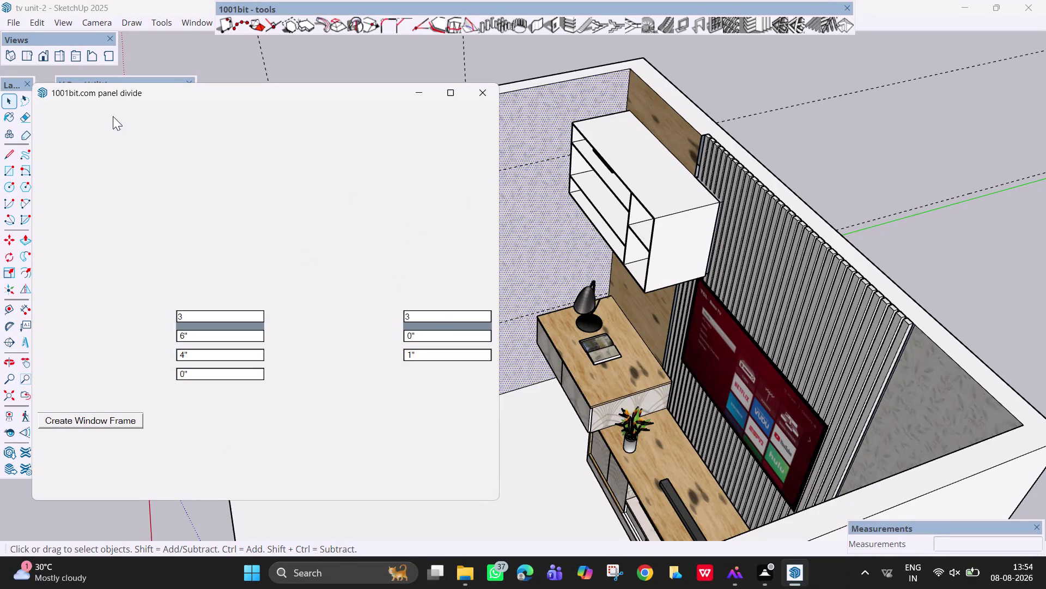
Reopen the 1001bit Panel Divider settings and set the row count to 3.
click(469, 88)
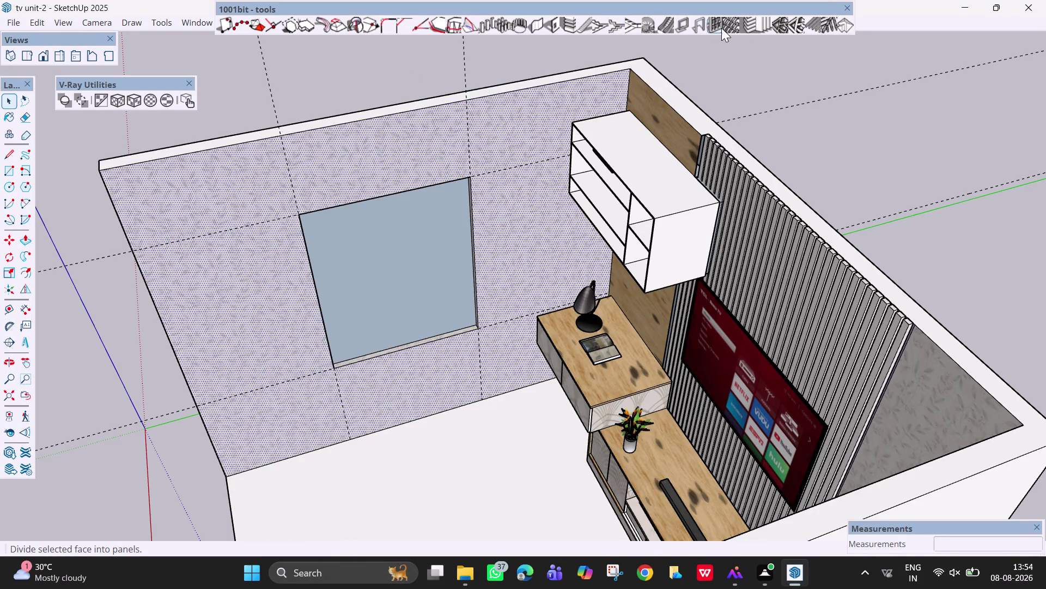
click(715, 26)
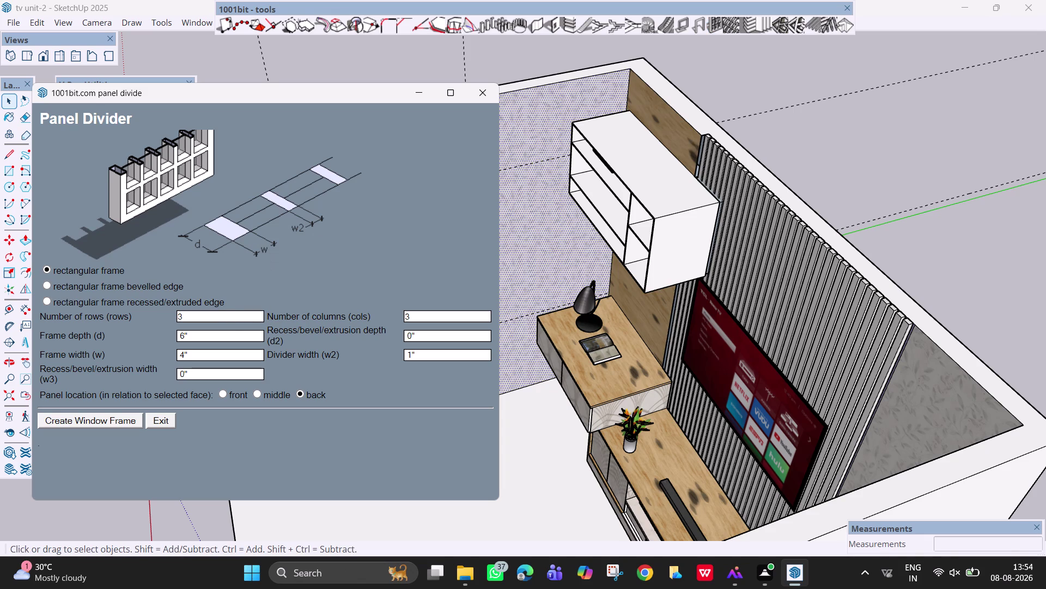
click(231, 311)
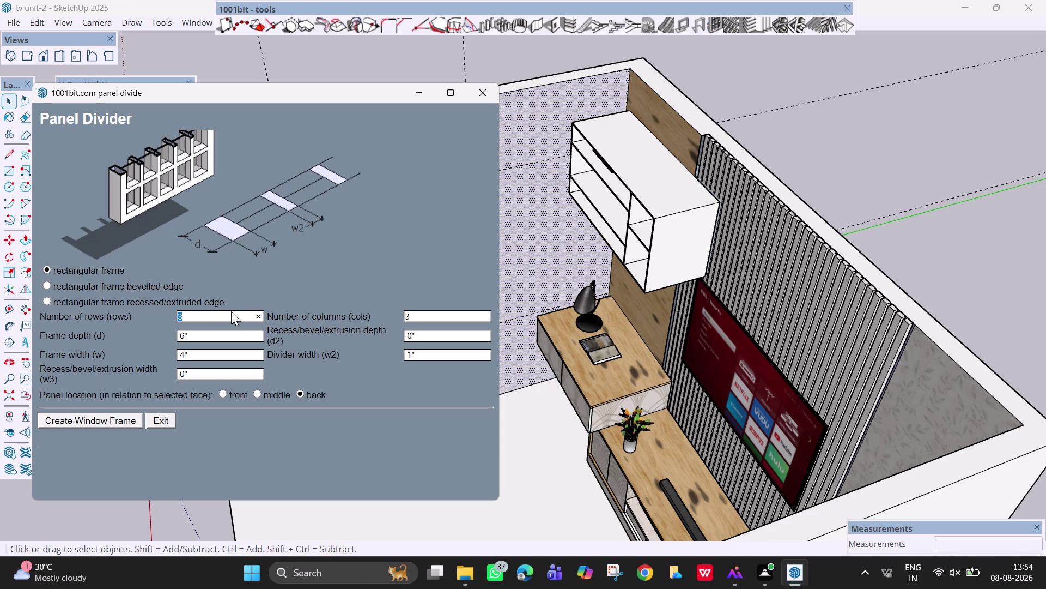
key(BackSpace)
key(3)
key(BackSpace)
key(2)
key(BackSpace)
key(3)
Set the window frame depth and frame width to 2 inches.
click(218, 336)
key(BackSpace)
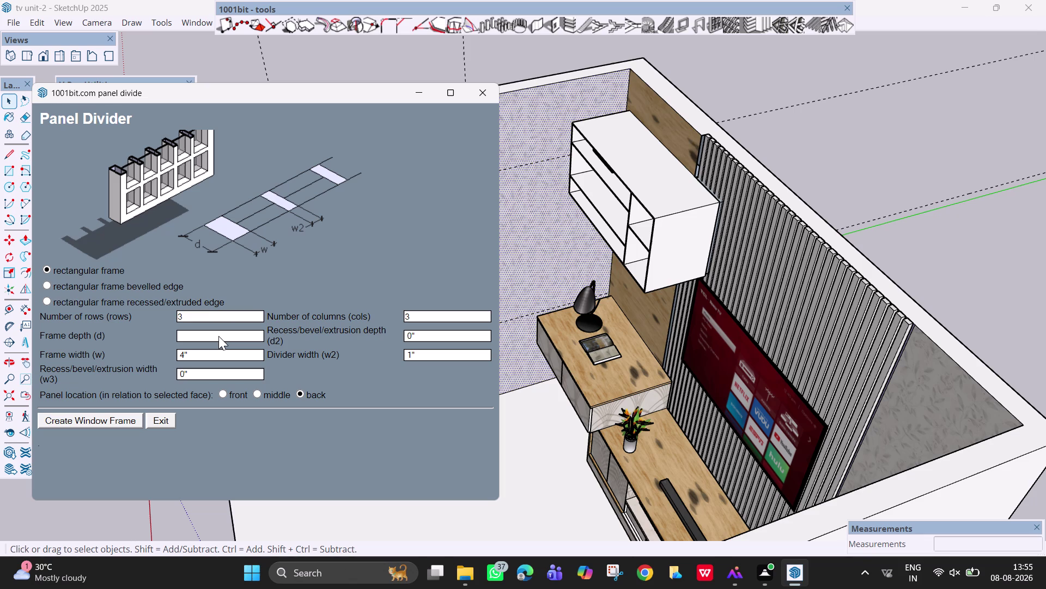
key(2)
click(212, 357)
key(BackSpace)
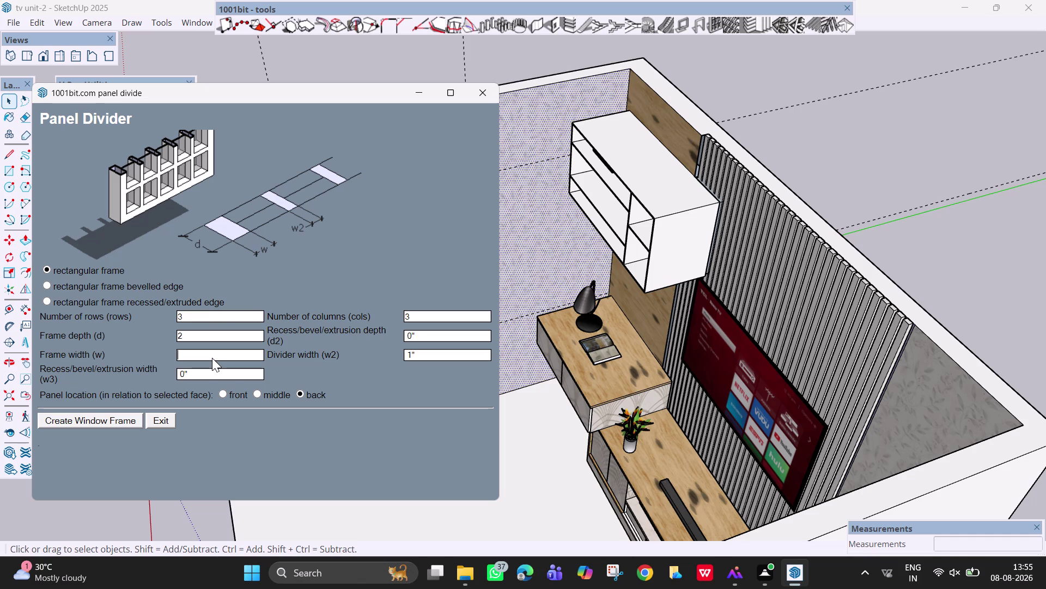
text(20)
key(BackSpace)
click(427, 317)
key(BackSpace)
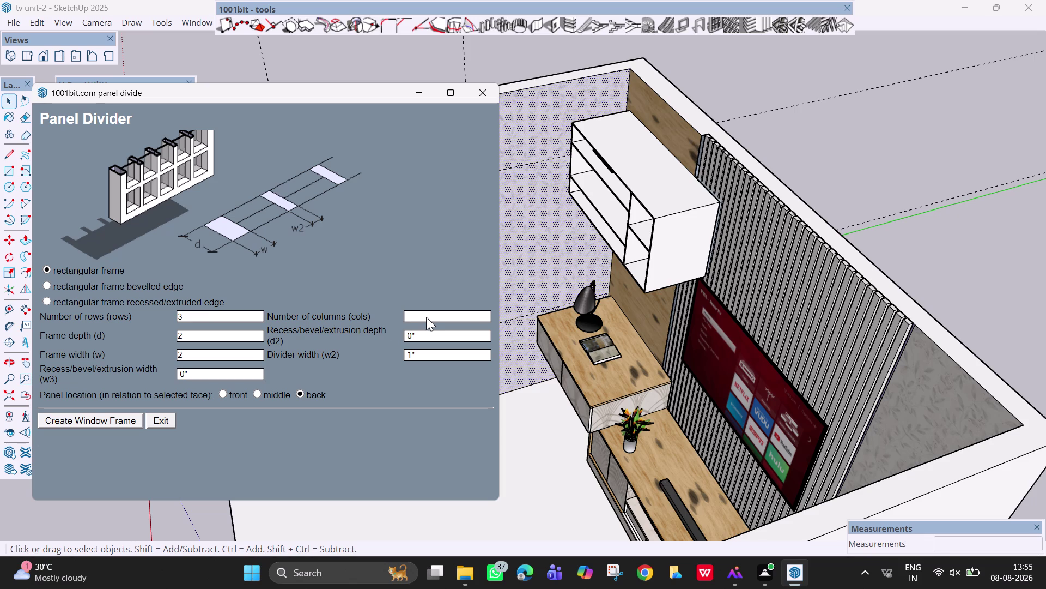
key(1)
Set 1 column and 2-inch recess depth, then create the window frame on the glass.
click(424, 337)
key(BackSpace)
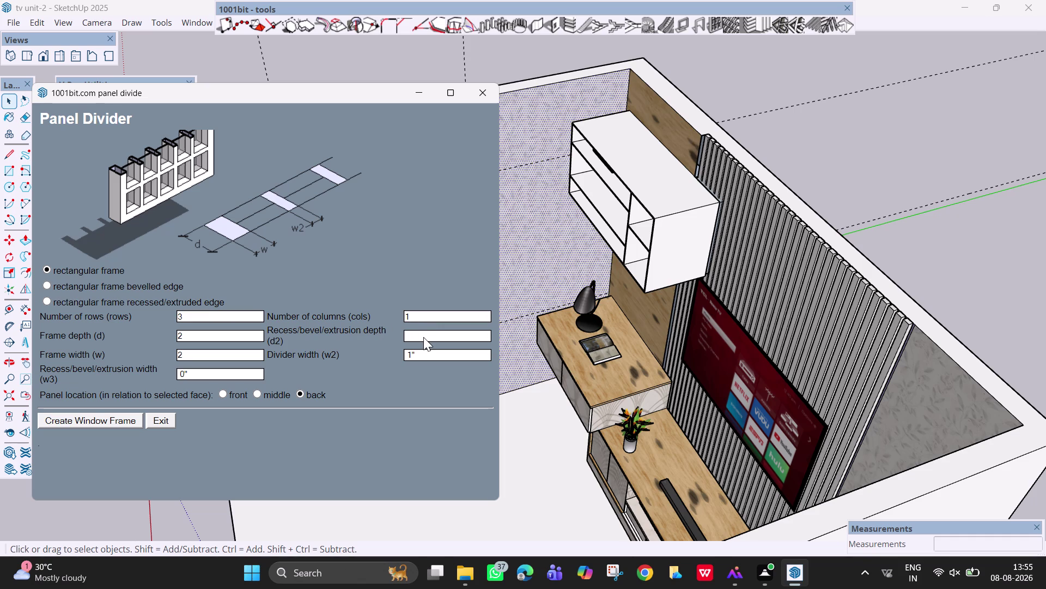
key(2)
key(shift+quotedbl)
click(255, 393)
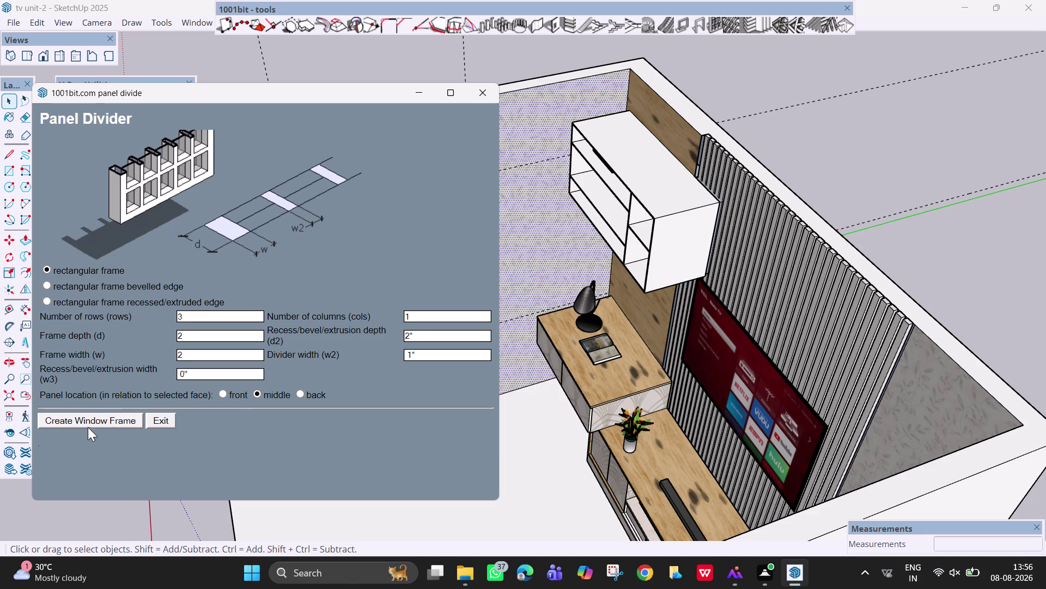
click(85, 416)
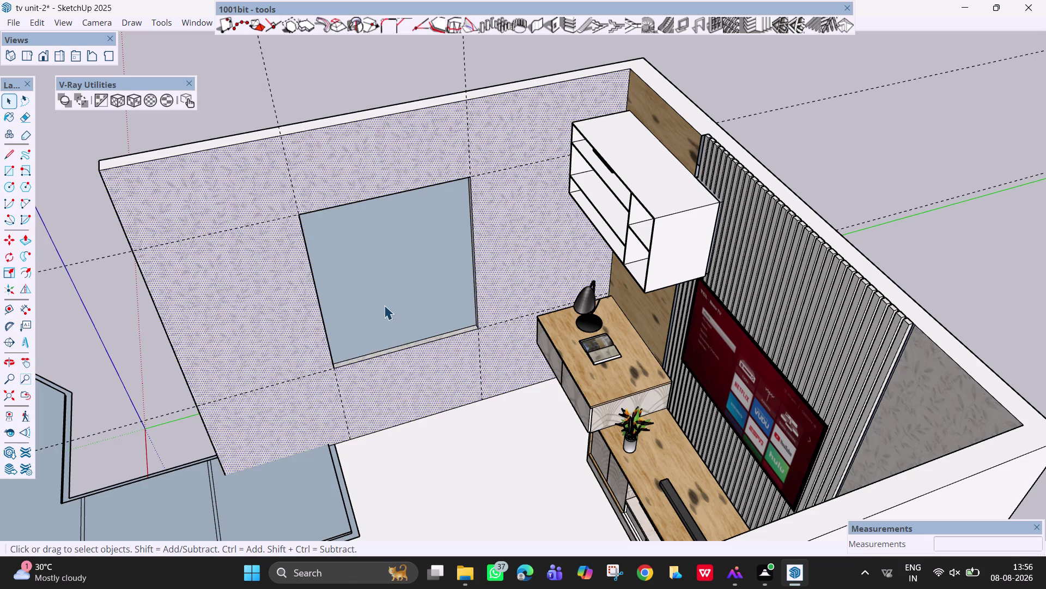
Zoom out, undo the misplaced window frame, and reopen the Panel Divider settings.
scroll(down, 3)
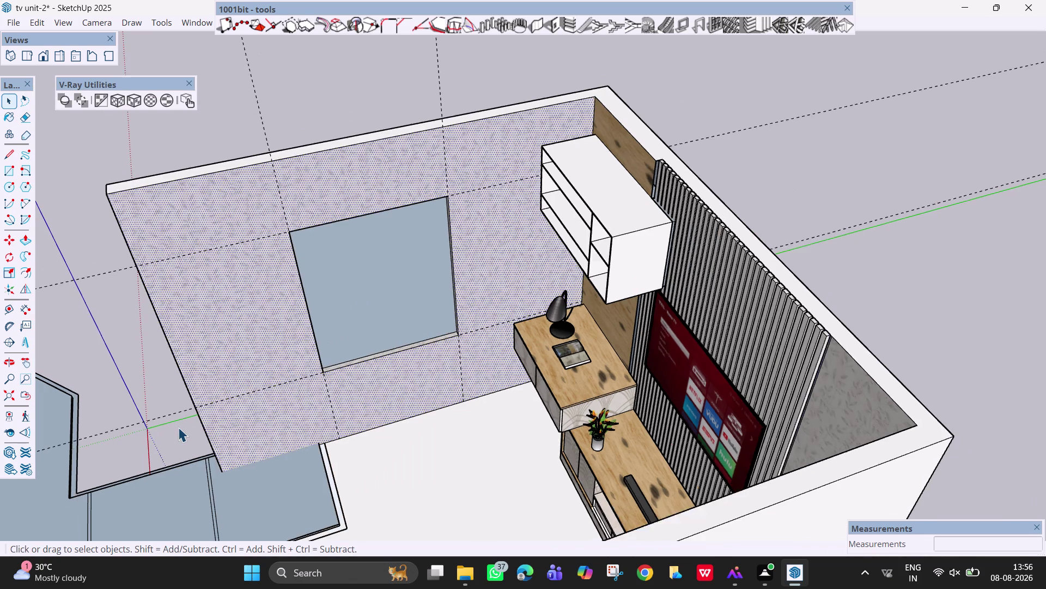
scroll(down, 3)
scroll(down, 3)
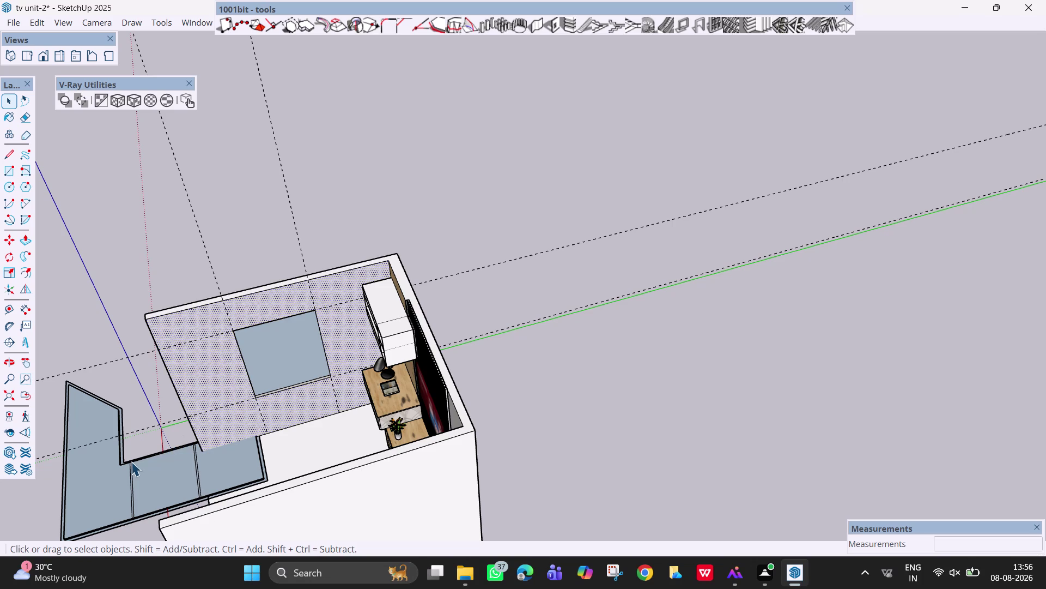
key(ctrl+z)
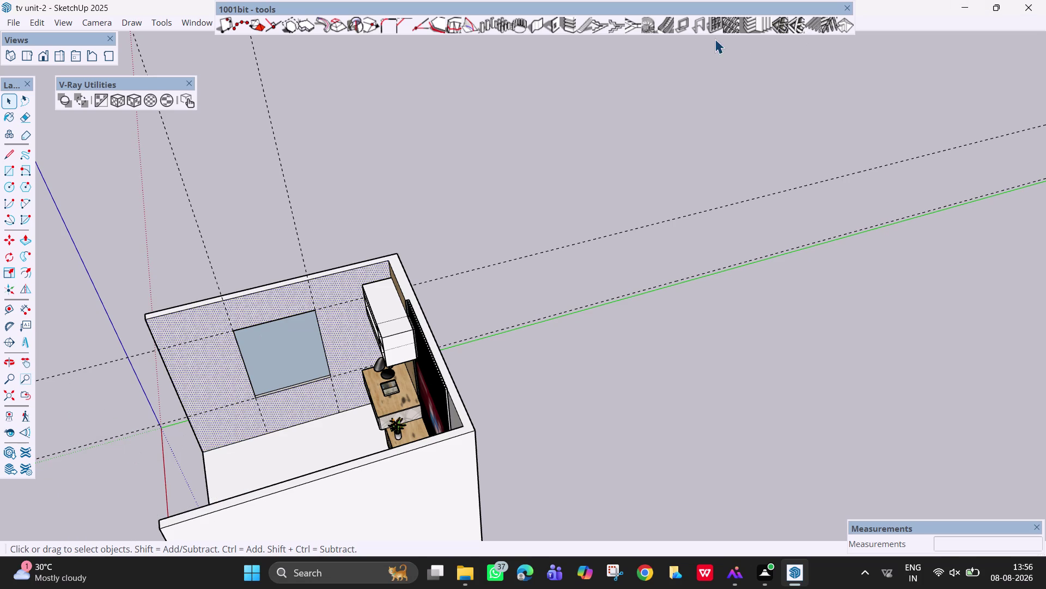
click(716, 26)
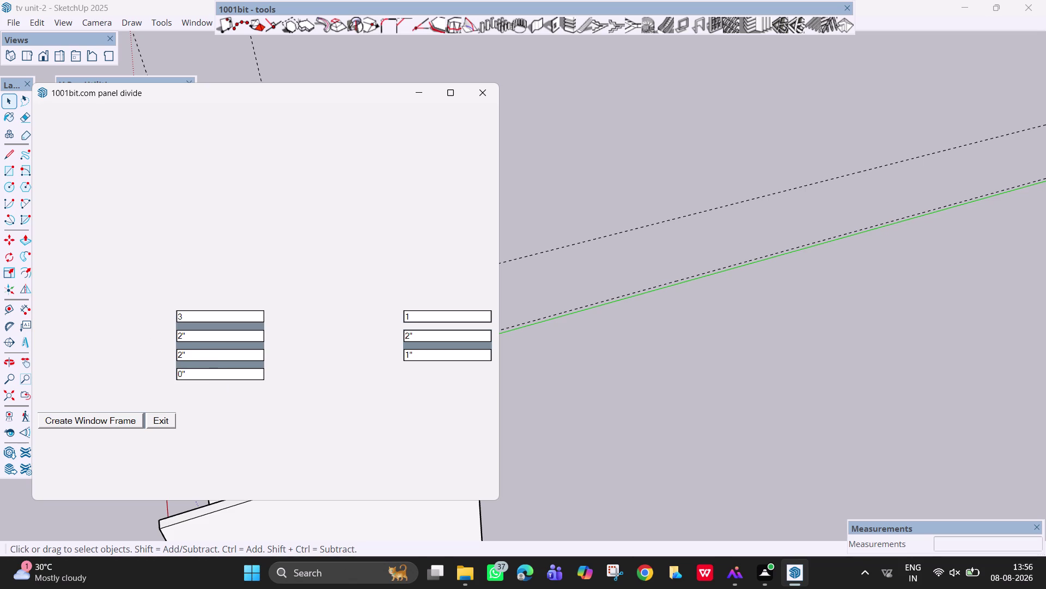
click(189, 353)
click(428, 356)
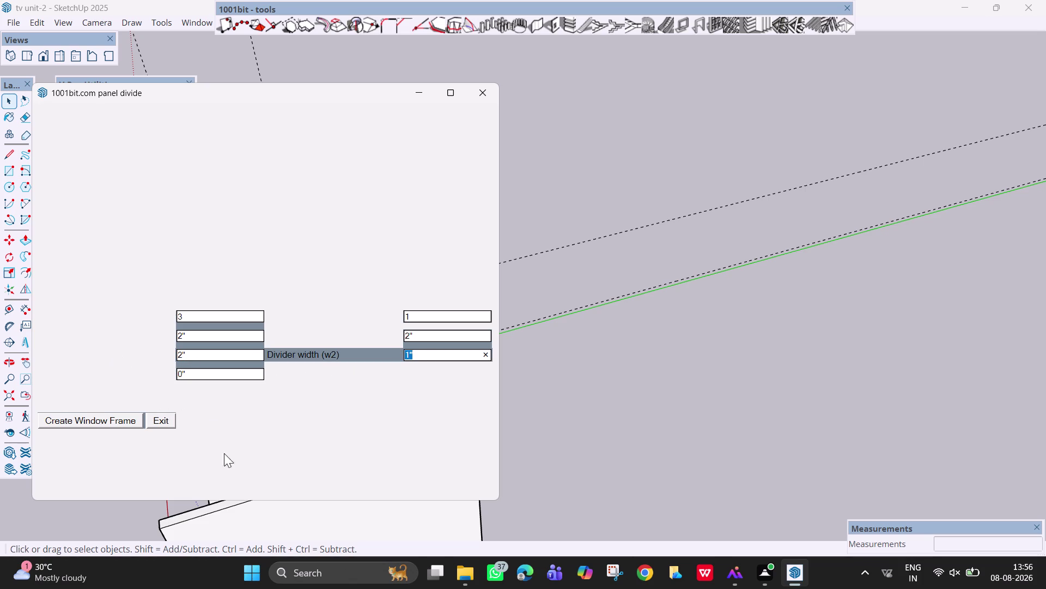
click(473, 92)
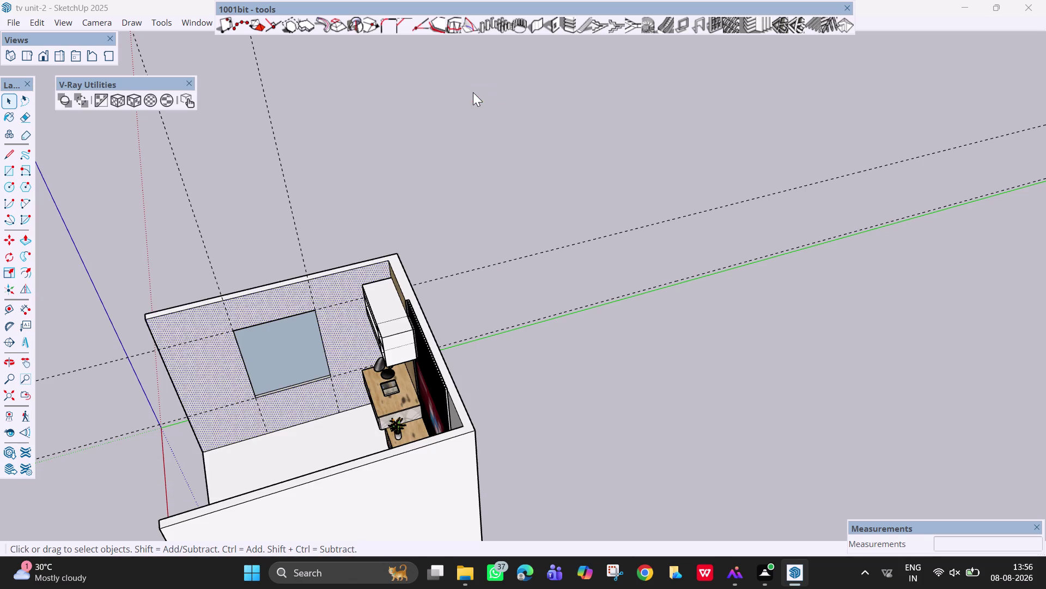
click(715, 25)
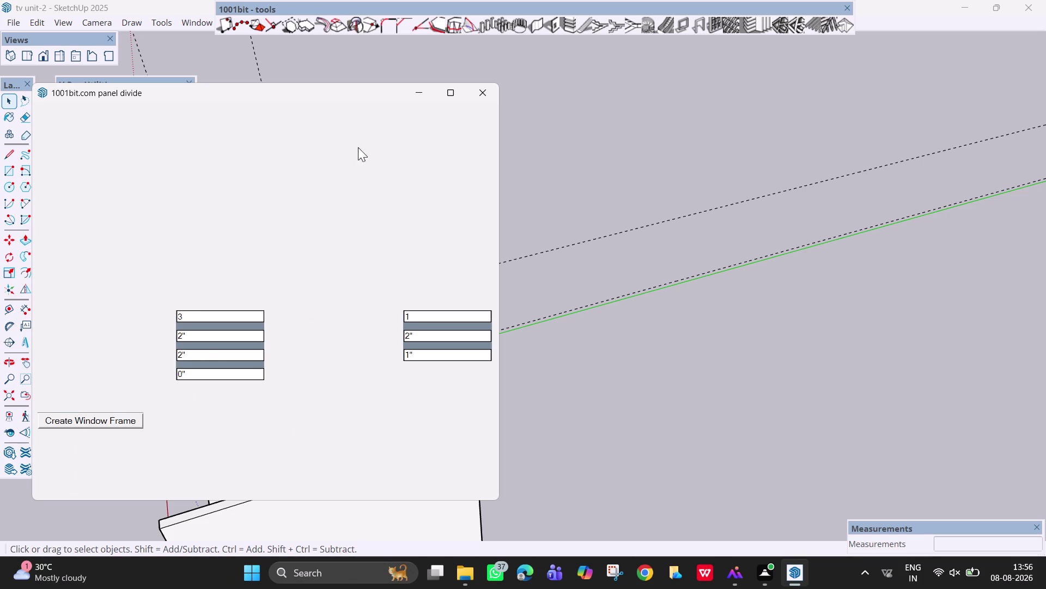
click(483, 95)
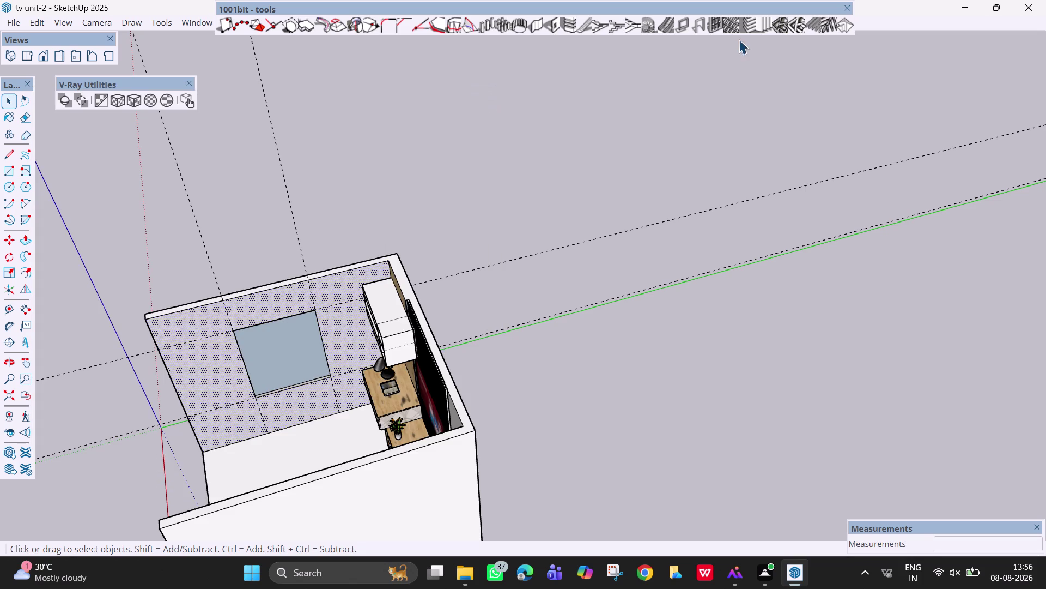
click(711, 23)
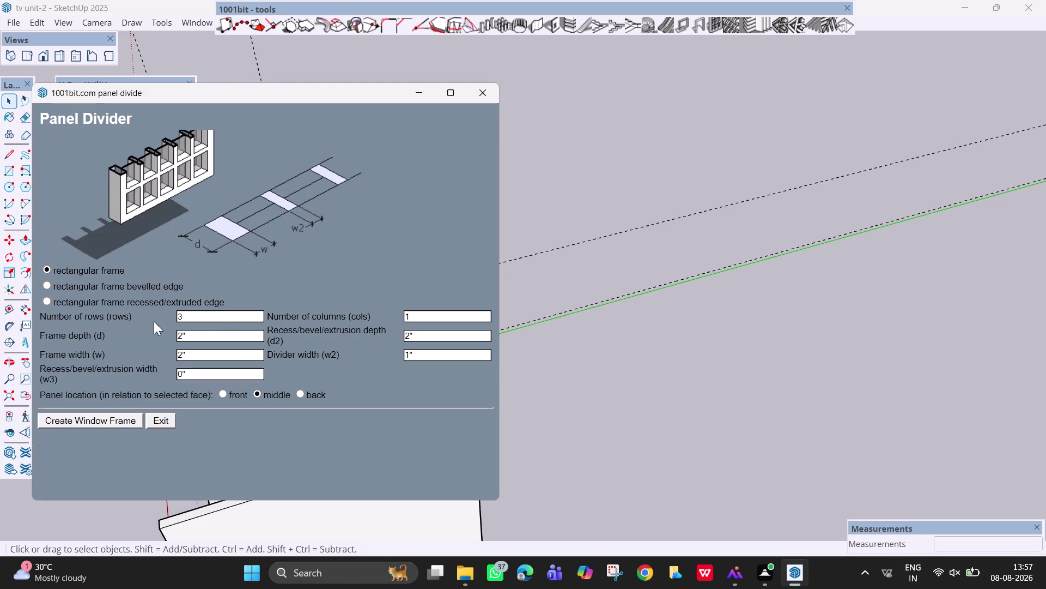
Create a trial frame with 2 rows and 0 divider width, then undo it.
click(199, 316)
key(2)
click(426, 350)
key(BackSpace)
key(0)
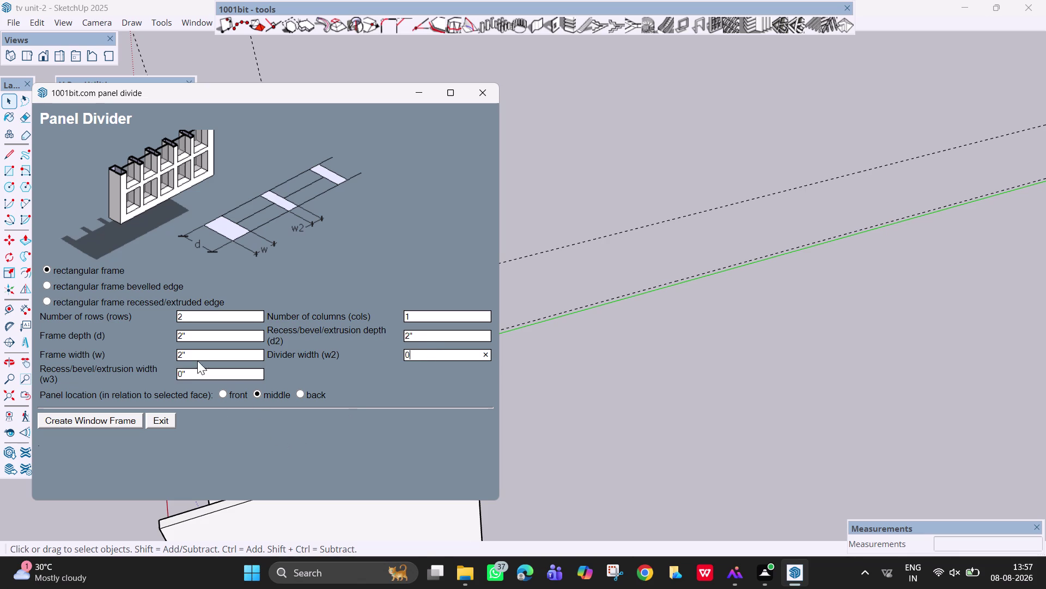
click(123, 421)
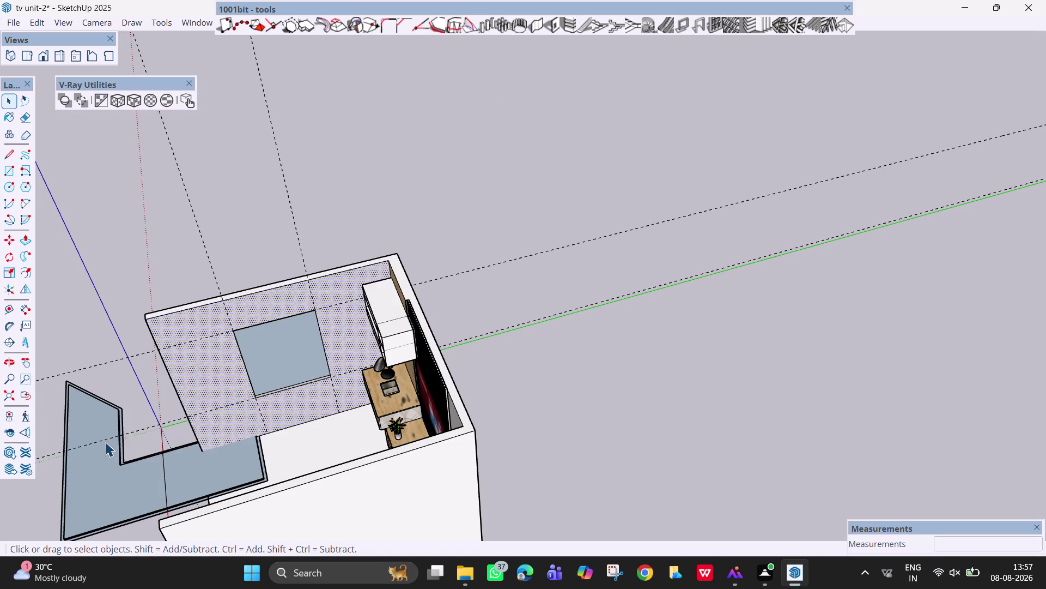
key(Up)
key(ctrl+z)
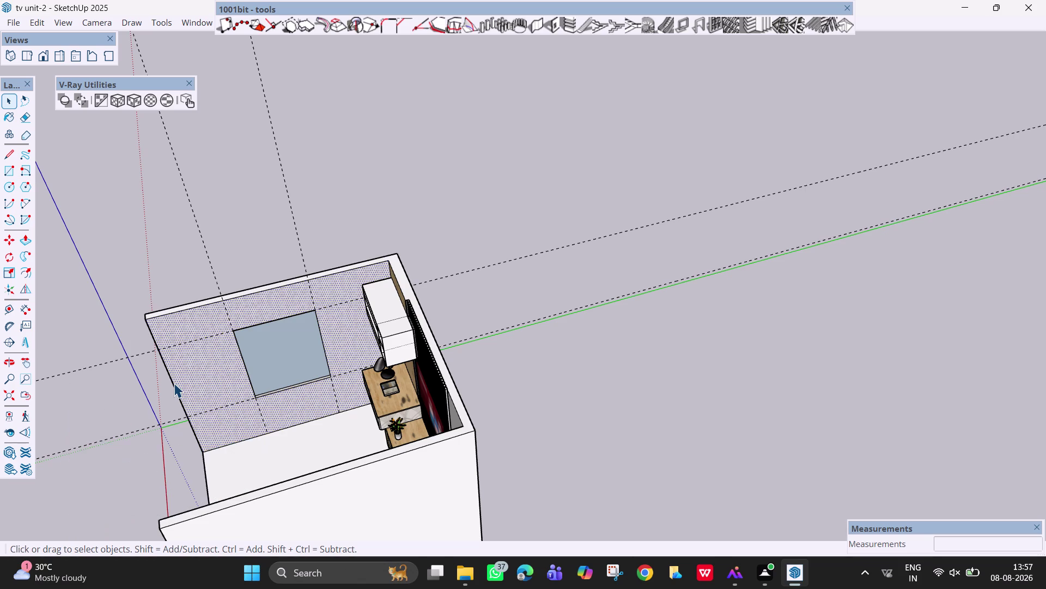
Create another trial frame with 0 columns, then undo it.
click(717, 22)
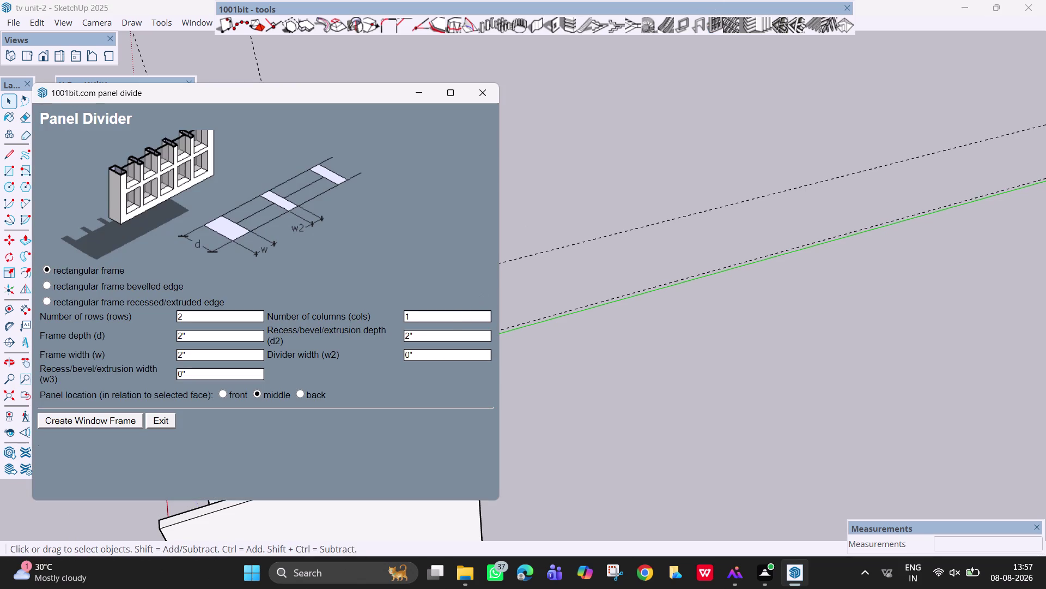
click(448, 318)
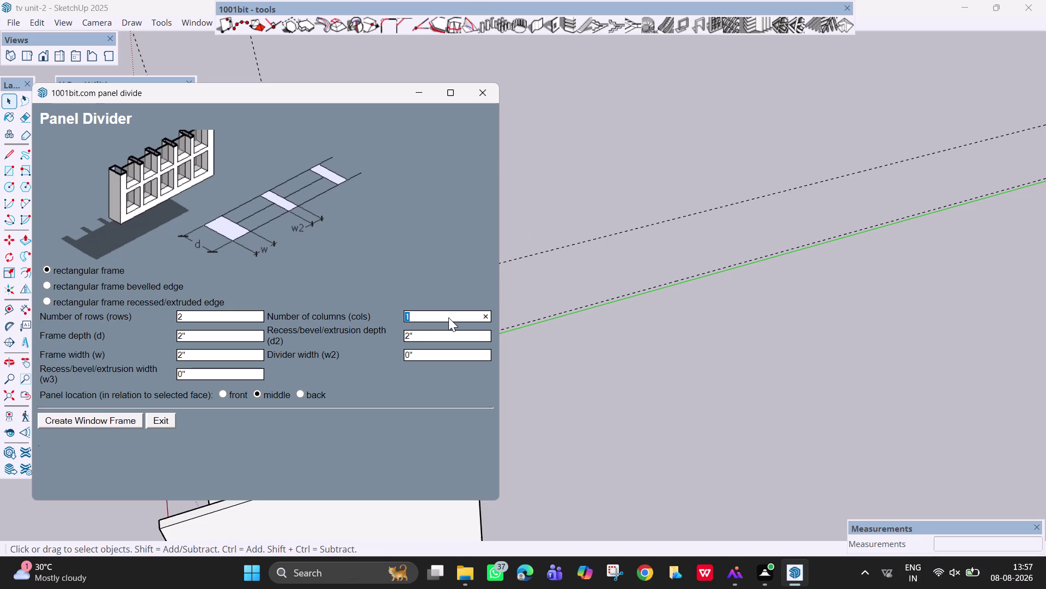
key(BackSpace)
key(0)
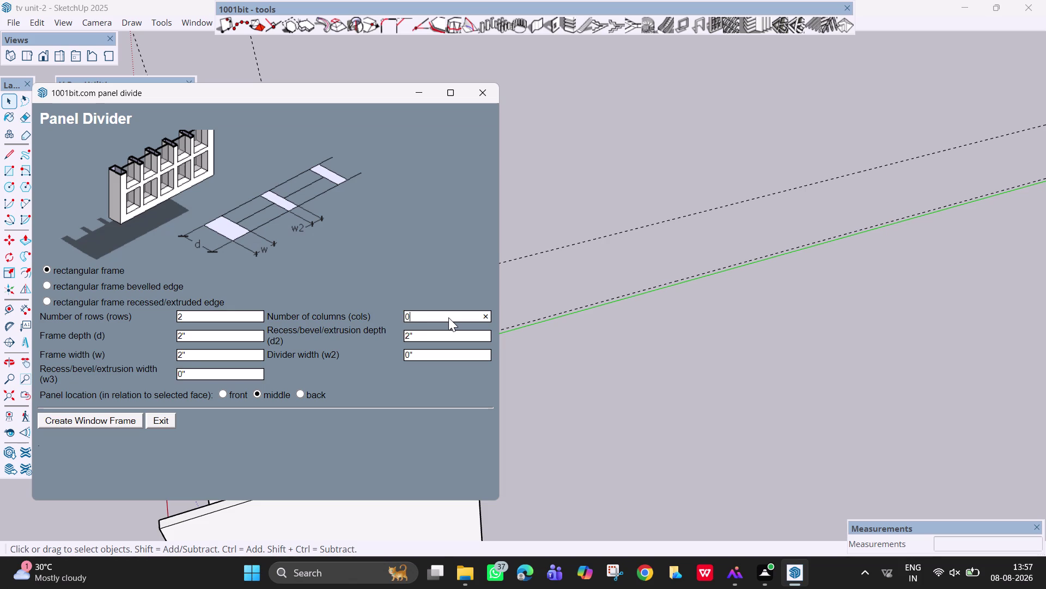
click(119, 420)
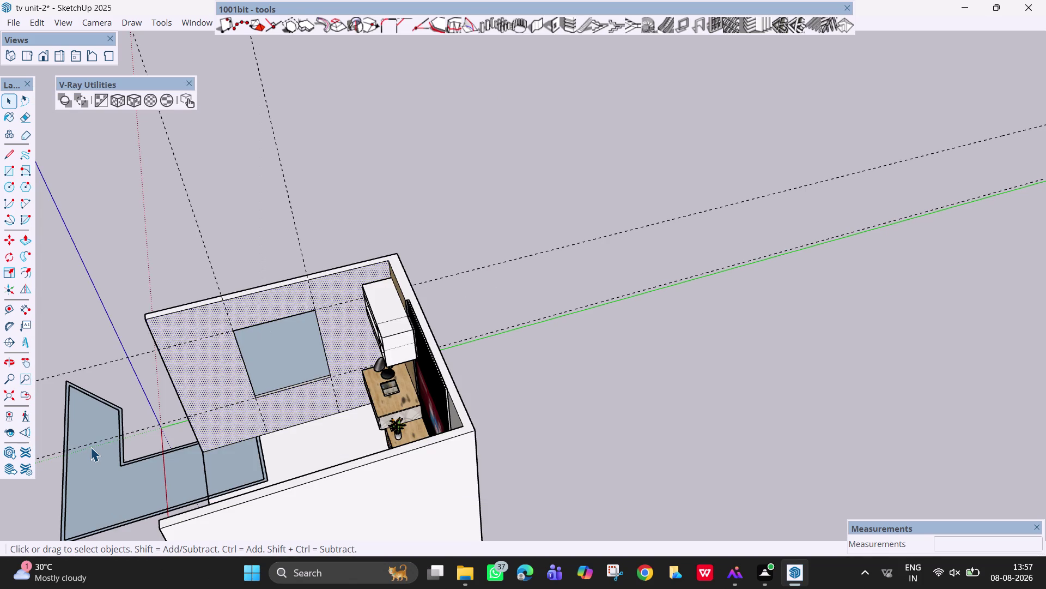
key(ctrl+z)
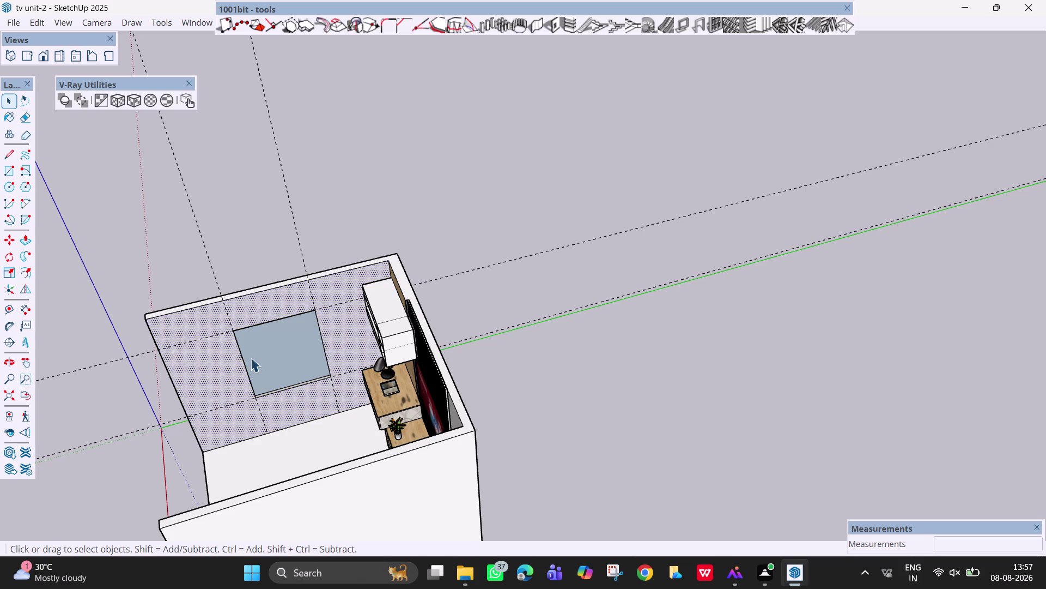
click(262, 350)
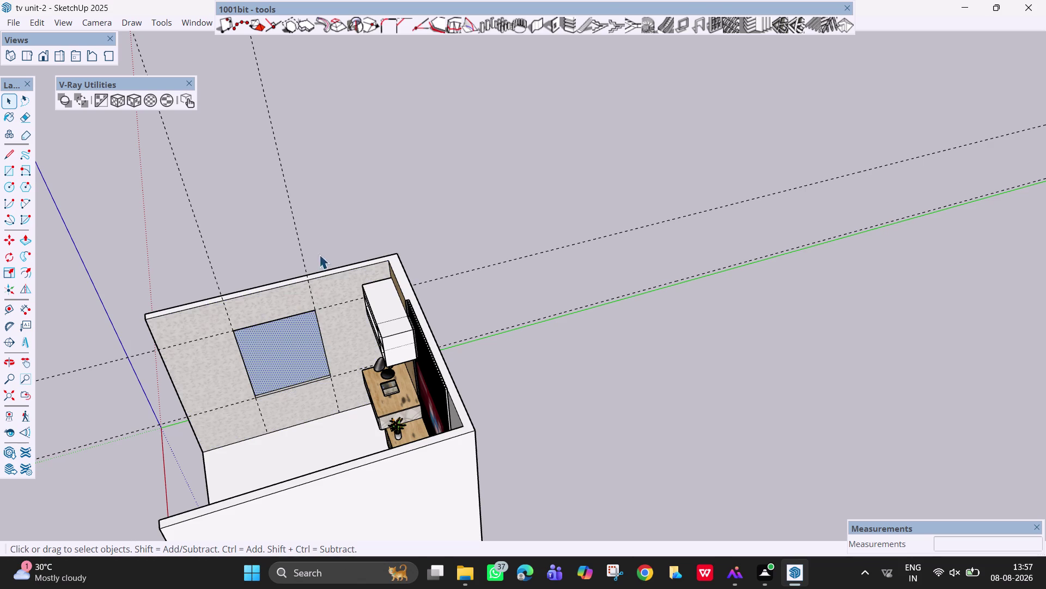
click(712, 23)
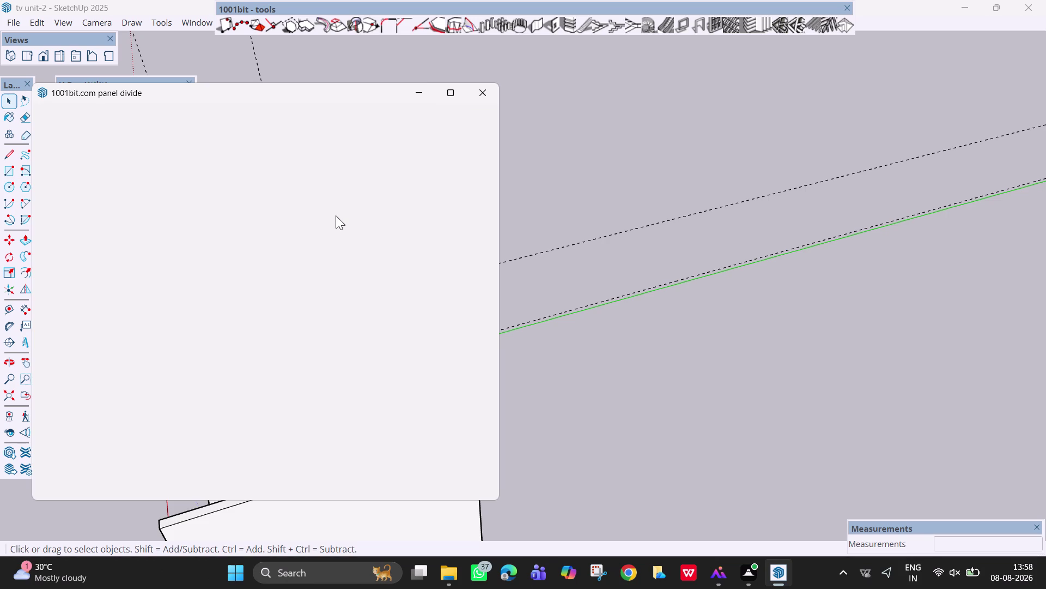
click(478, 88)
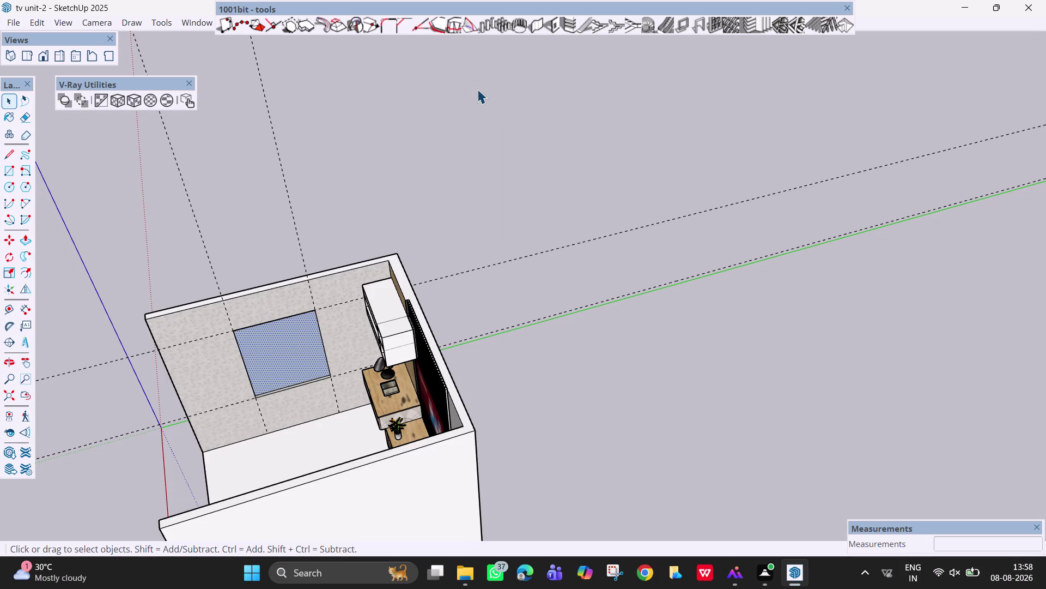
scroll(up, 3)
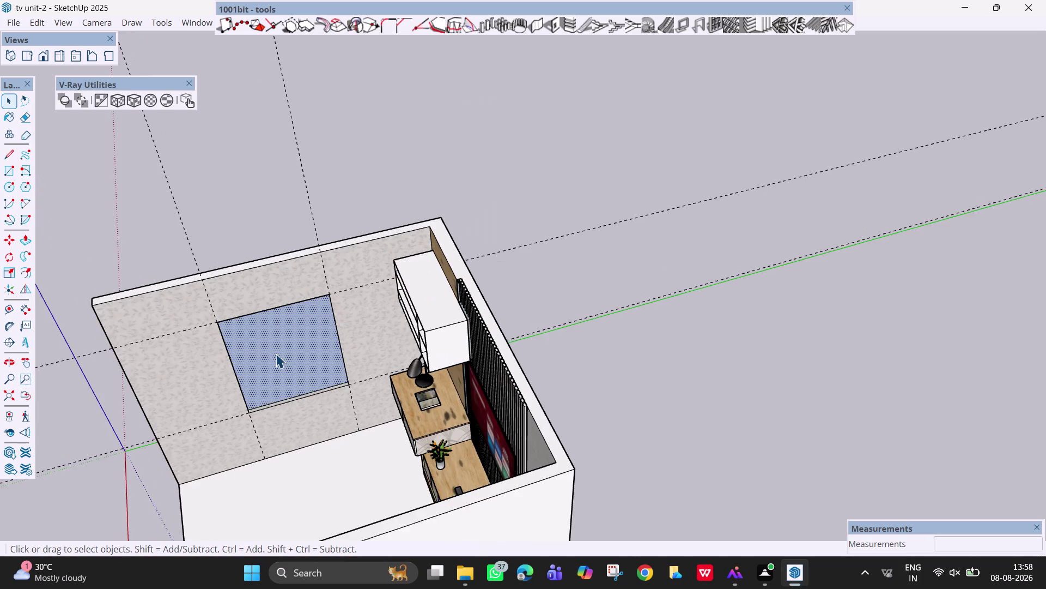
key(space)
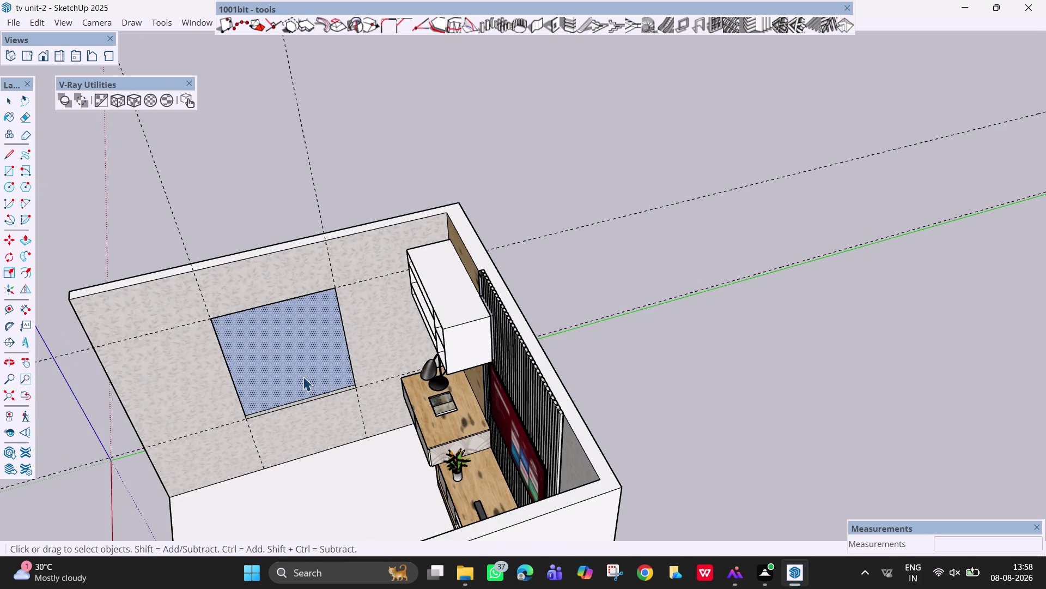
key(Escape)
click(472, 153)
middle_drag(303, 326, 247, 306)
scroll(up, 3)
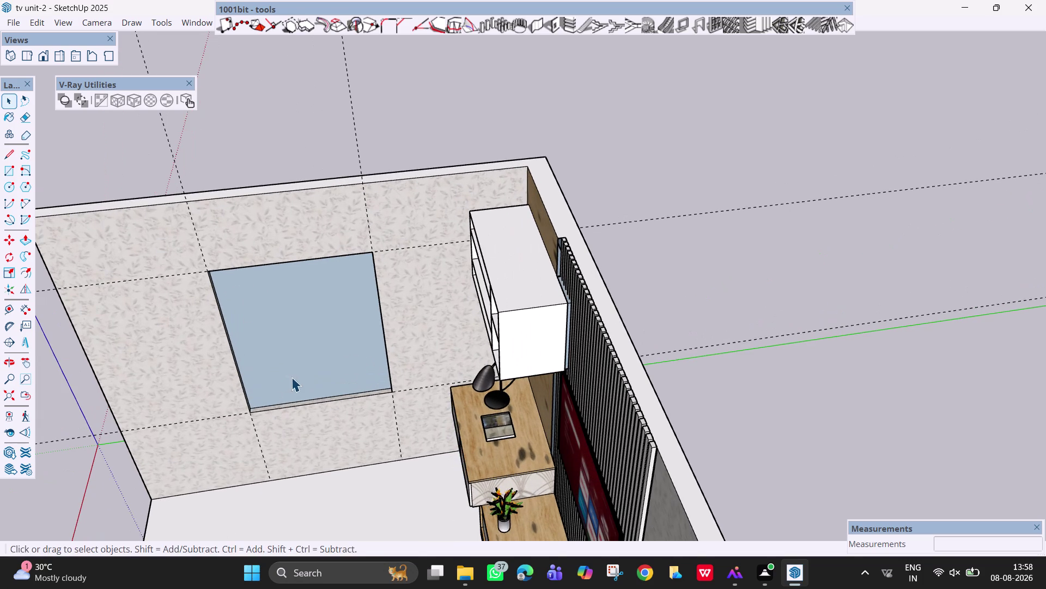
middle_drag(289, 376, 253, 358)
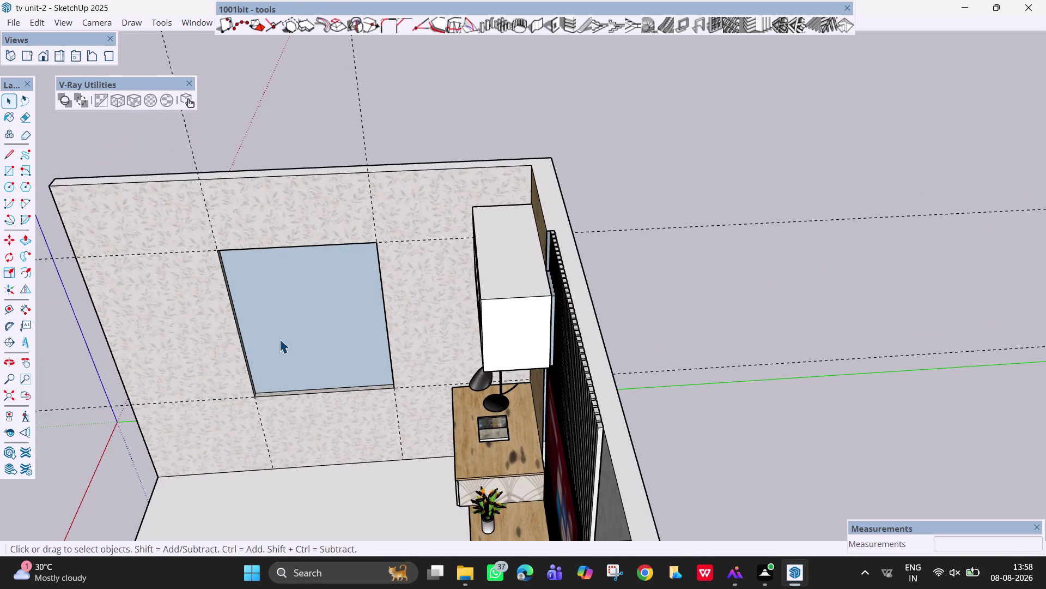
key(l)
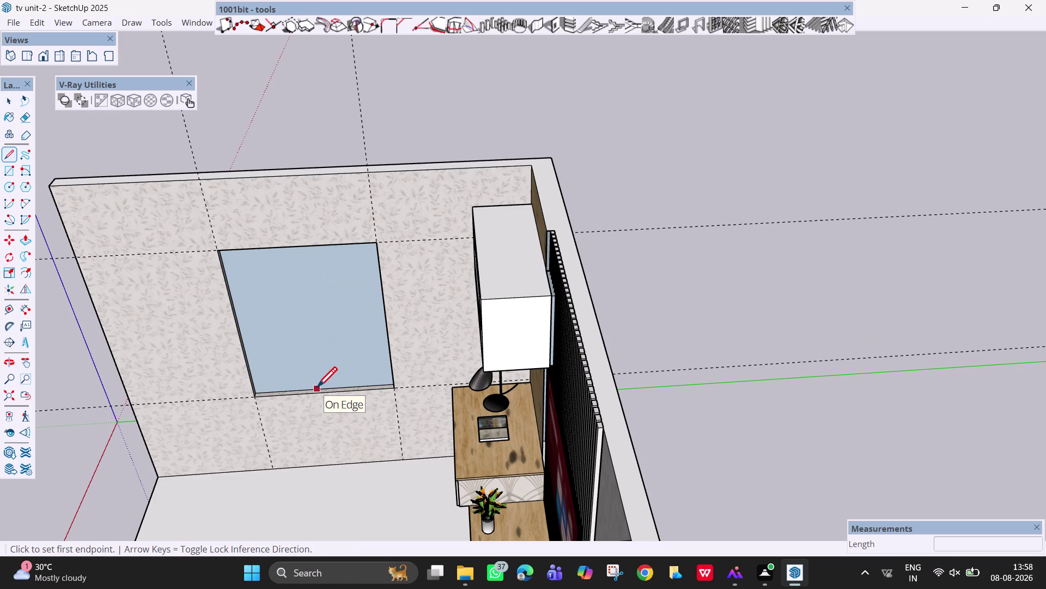
Draw a vertical line from the glass bottom-edge midpoint to the top-edge midpoint.
scroll(up, 3)
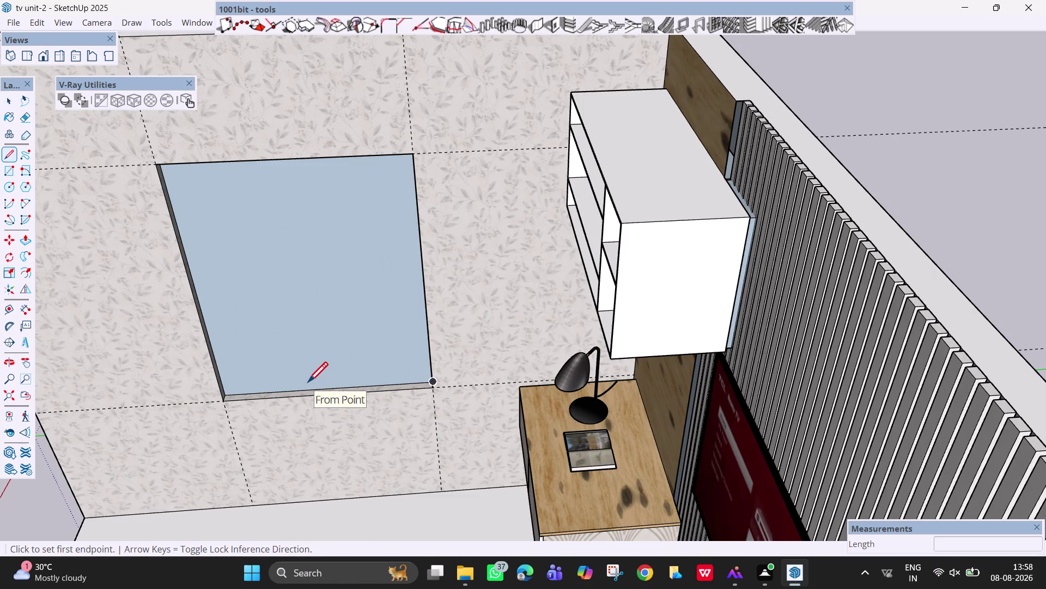
scroll(down, 3)
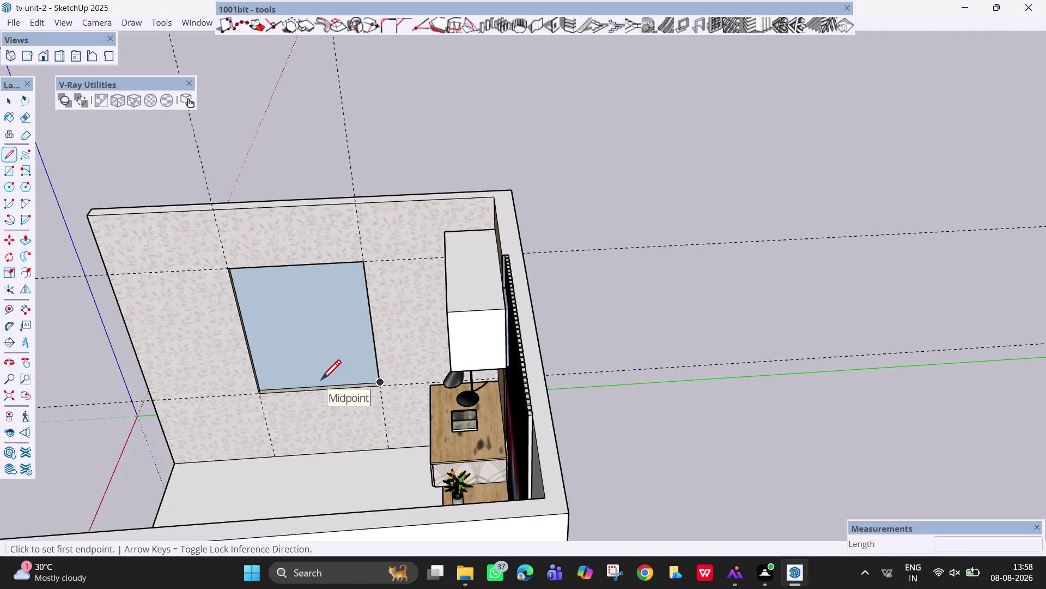
click(320, 385)
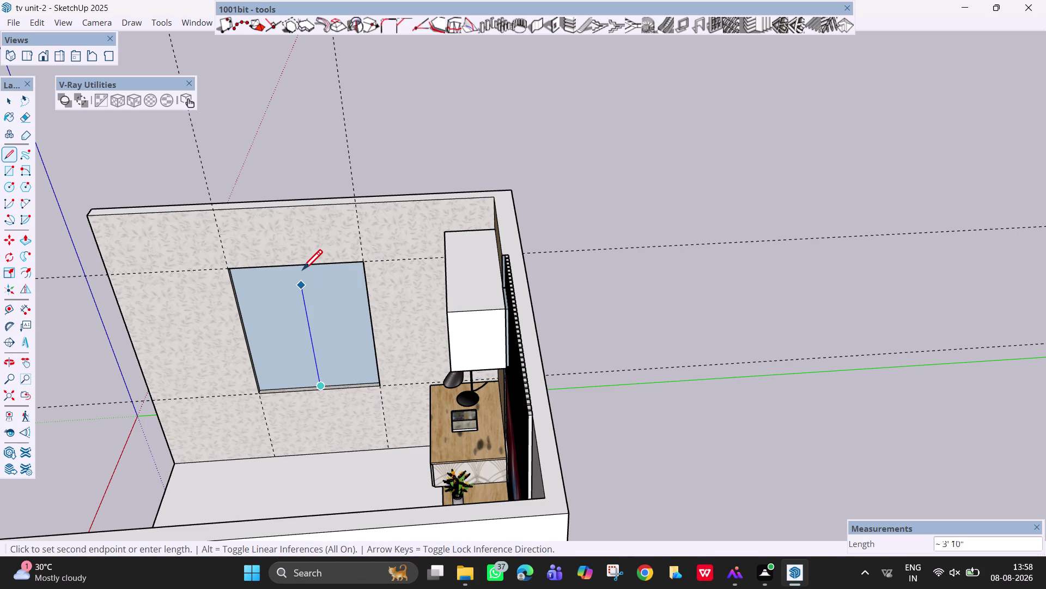
middle_drag(306, 263, 374, 183)
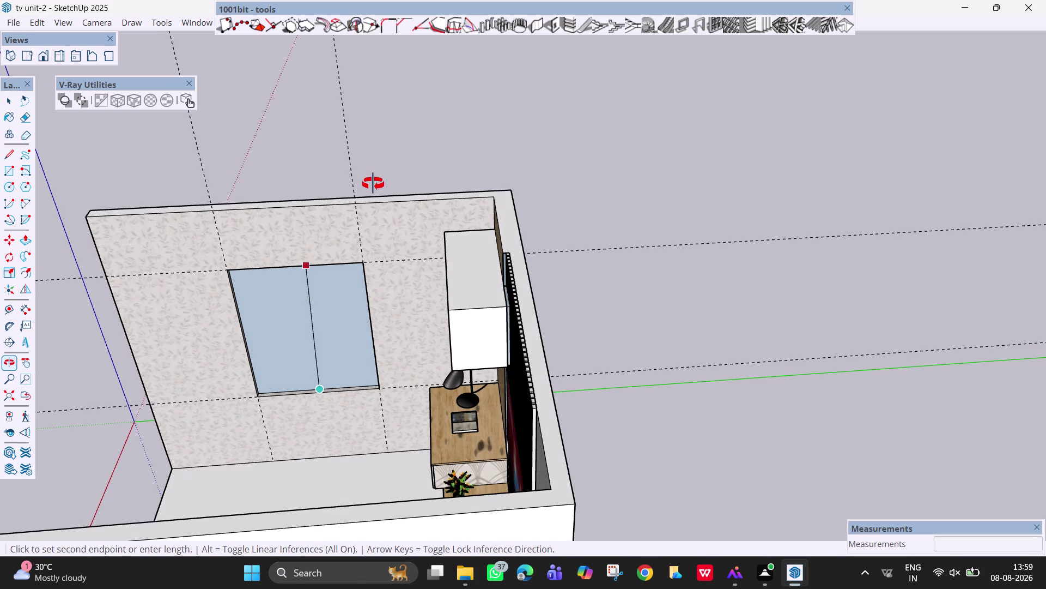
middle_drag(374, 183, 416, 153)
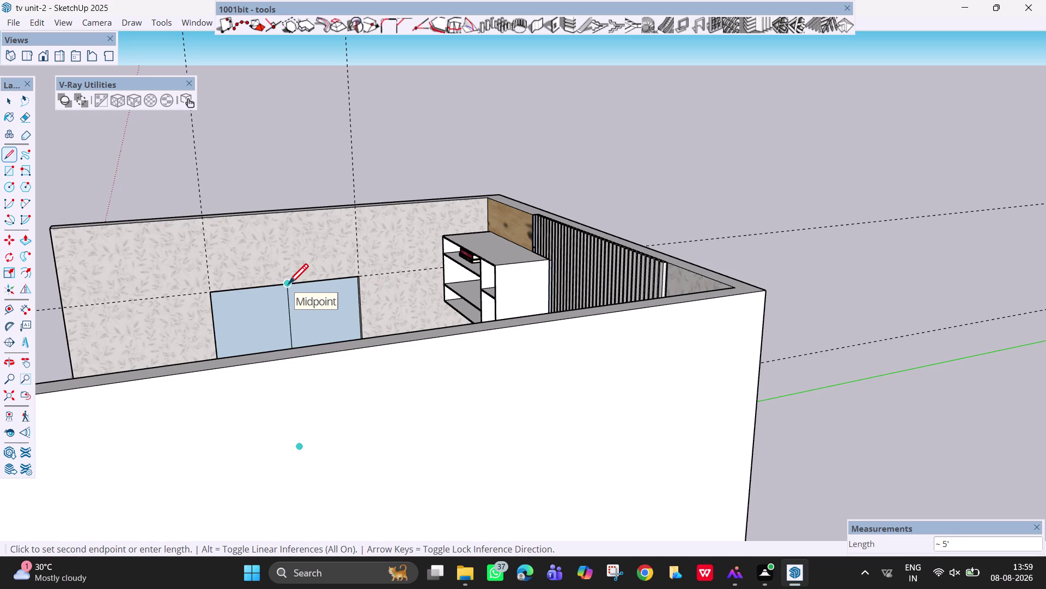
click(288, 286)
key(Escape)
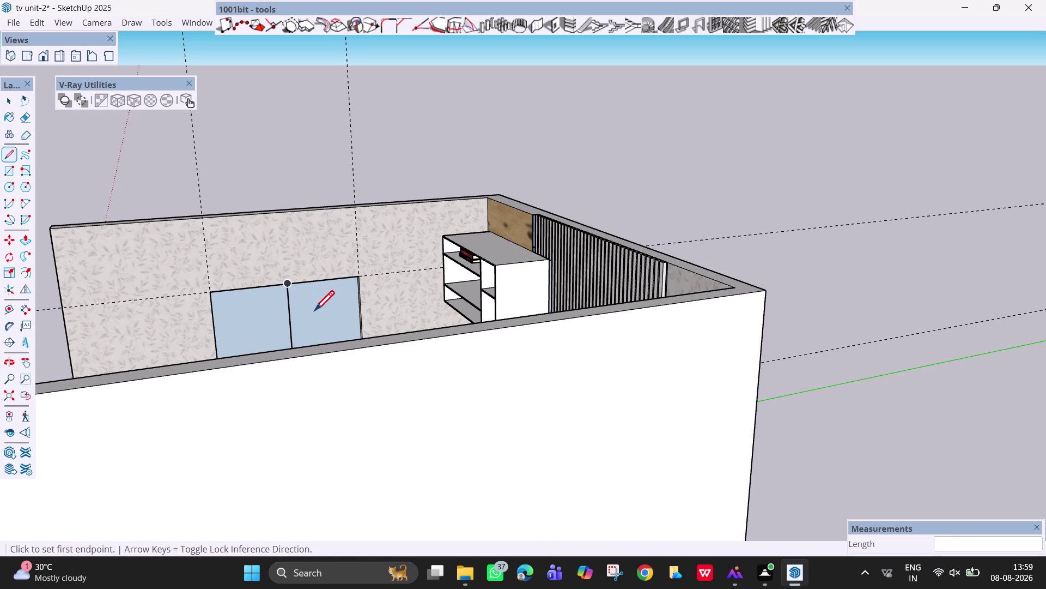
scroll(up, 3)
scroll(down, 3)
middle_drag(314, 312, 391, 352)
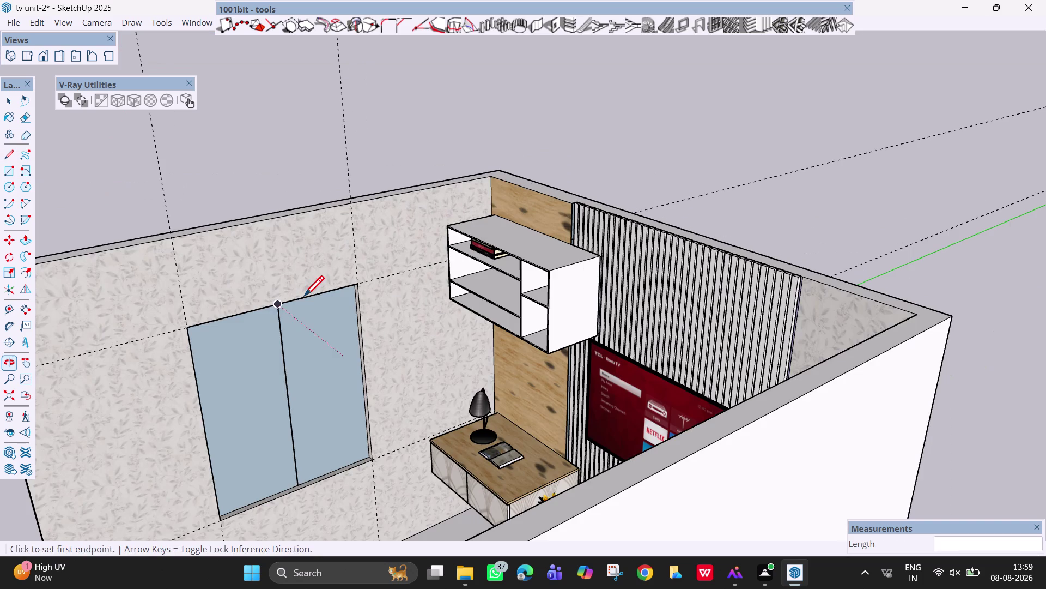
key(space)
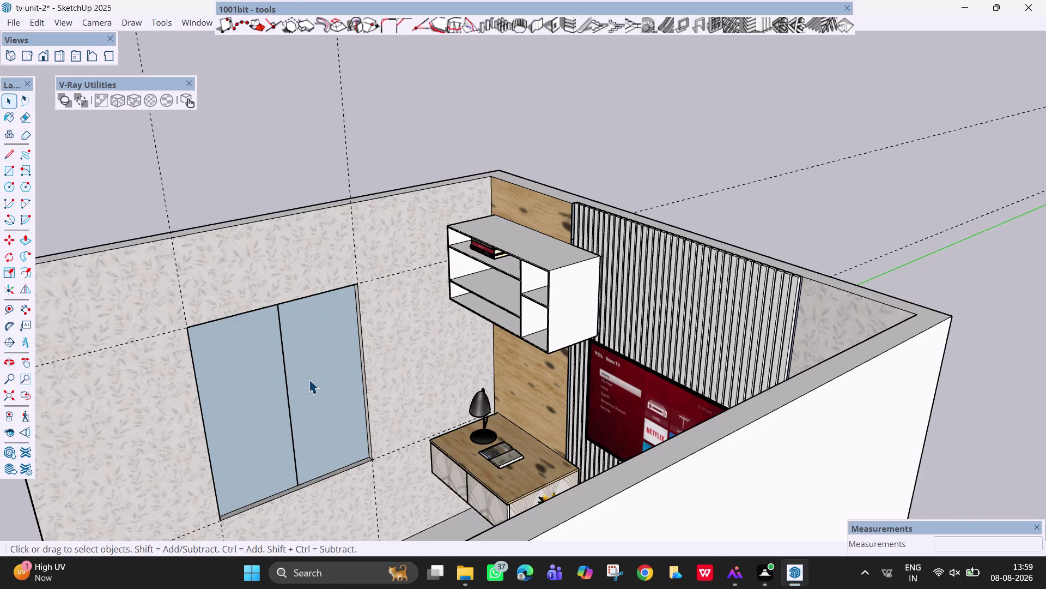
scroll(up, 3)
Offset the window glass face 3 inches inward with the Offset tool.
middle_drag(309, 382, 344, 327)
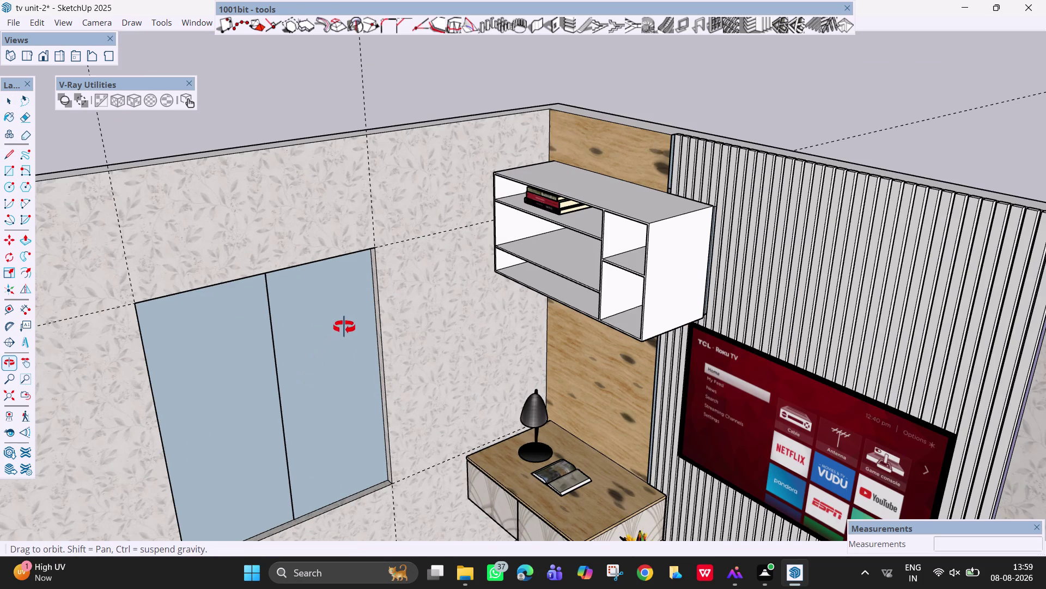
middle_drag(345, 327, 366, 269)
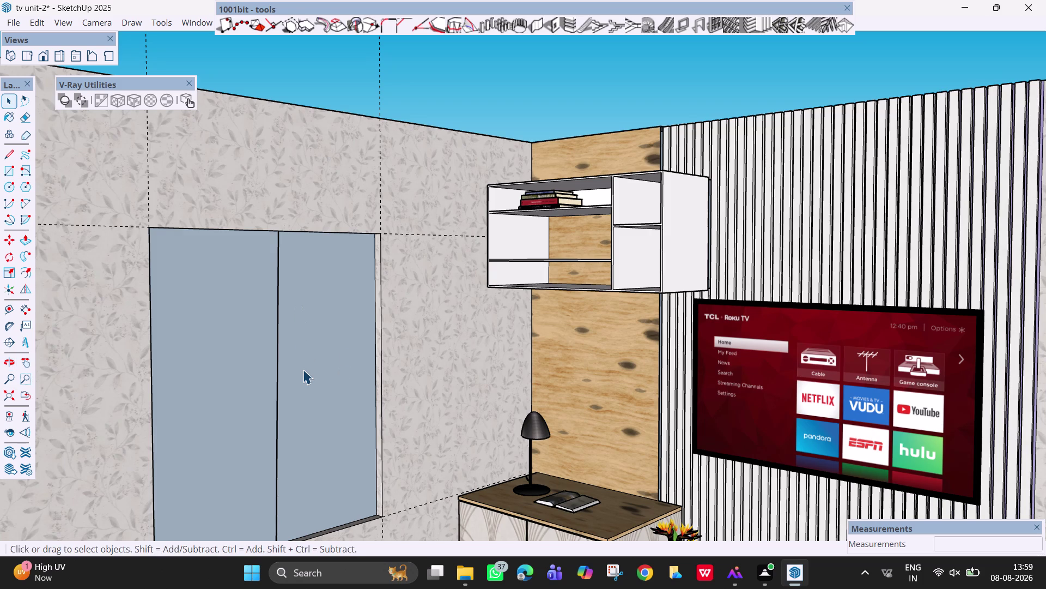
key(f)
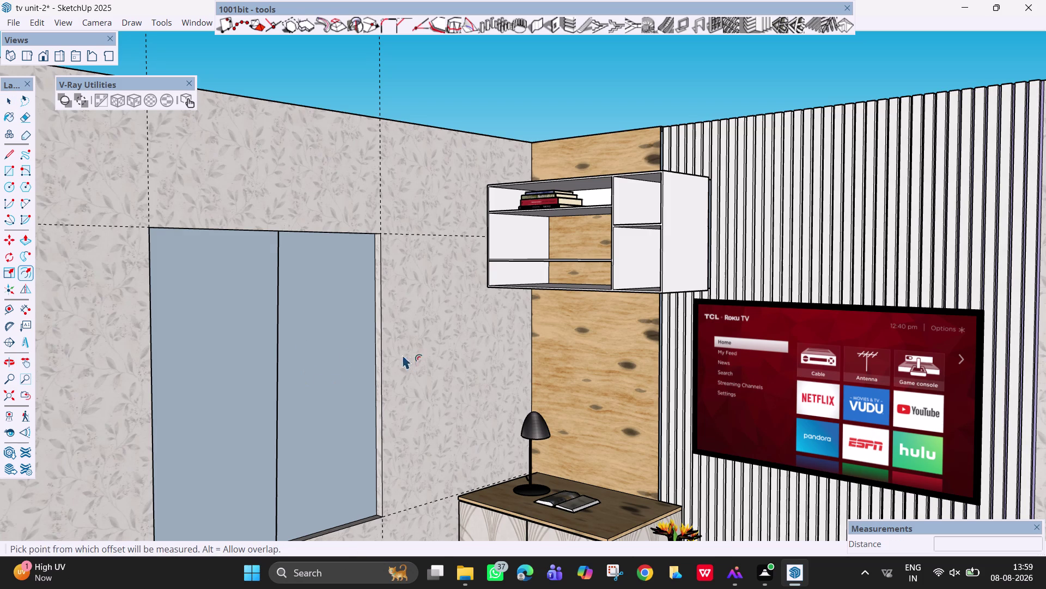
click(373, 378)
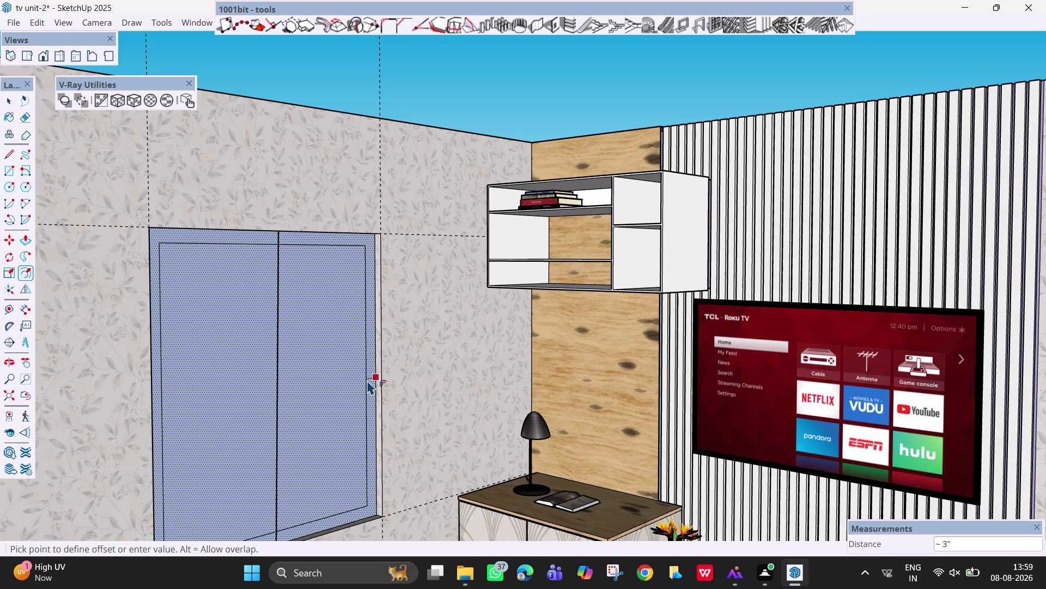
key(3)
key(Return)
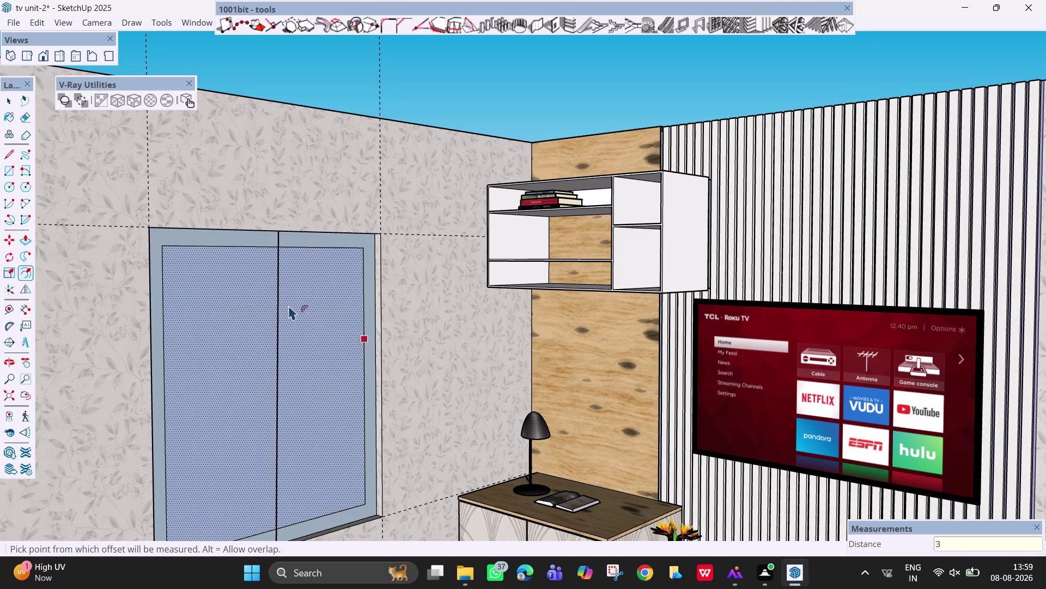
middle_drag(285, 305, 194, 310)
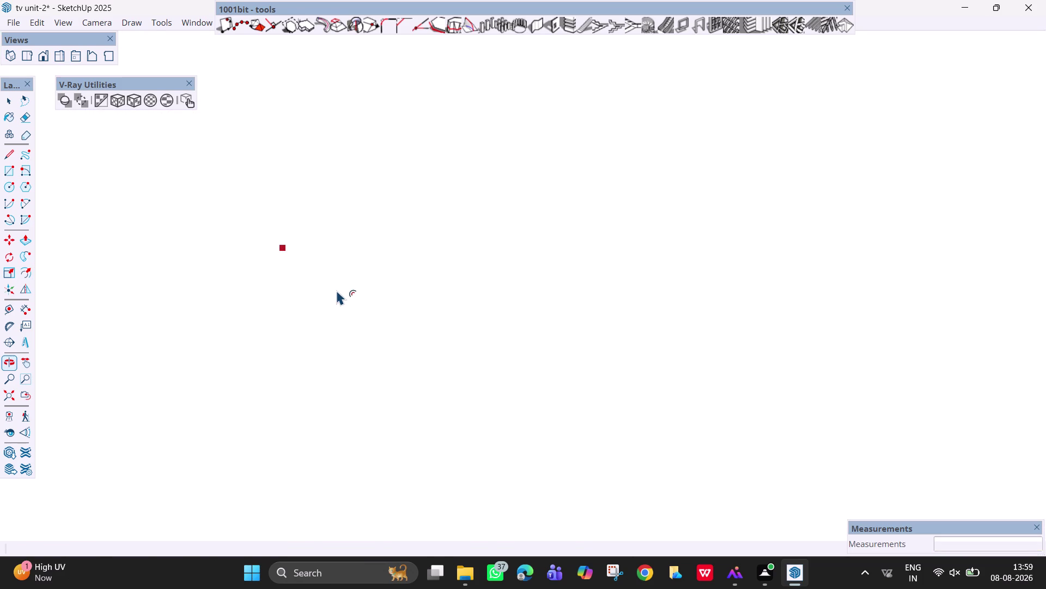
Bring the whole window into view and select the vertical dividing line.
scroll(down, 3)
scroll(down, 3)
scroll(down, 3)
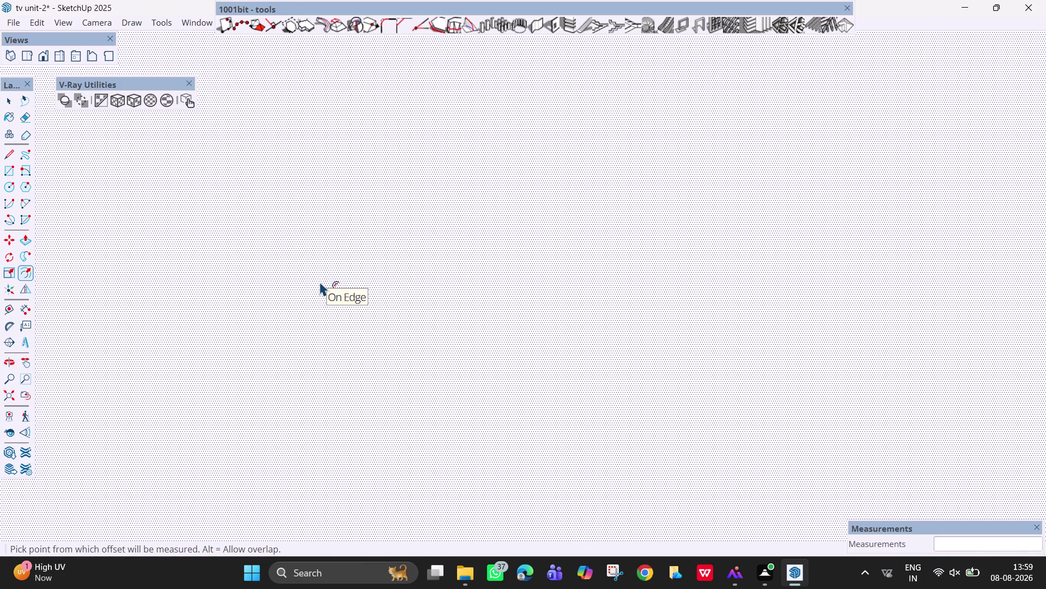
scroll(down, 3)
key(Escape)
key(space)
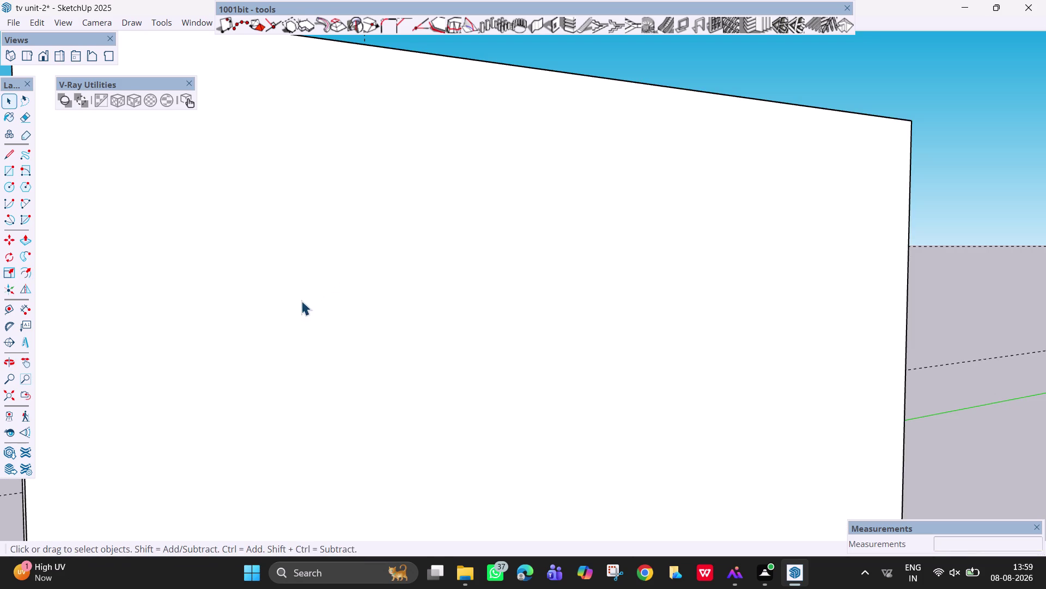
key(h)
drag(301, 300, 630, 350)
scroll(up, 3)
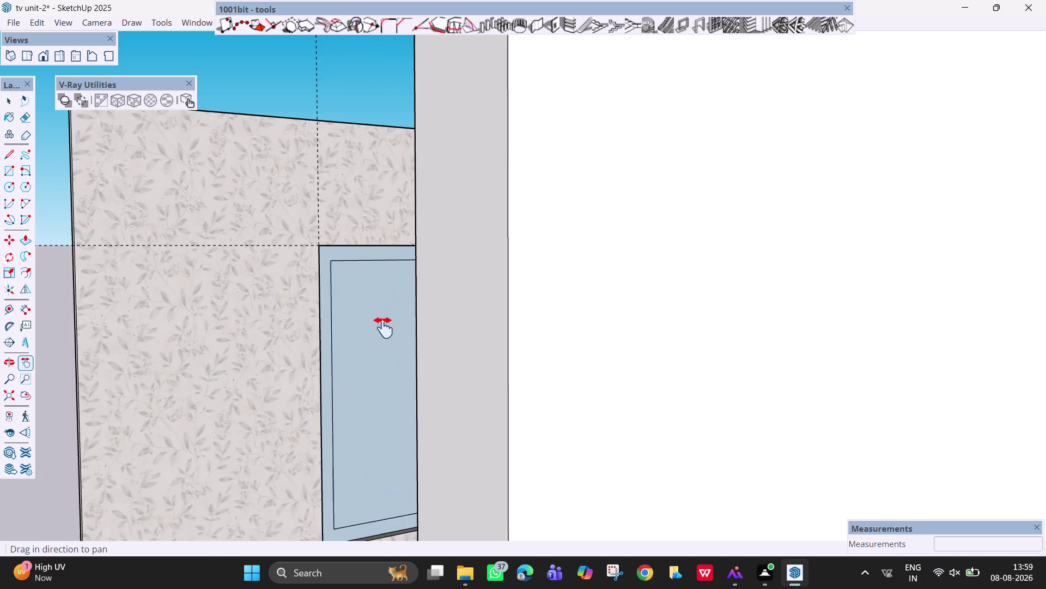
middle_drag(394, 335, 409, 351)
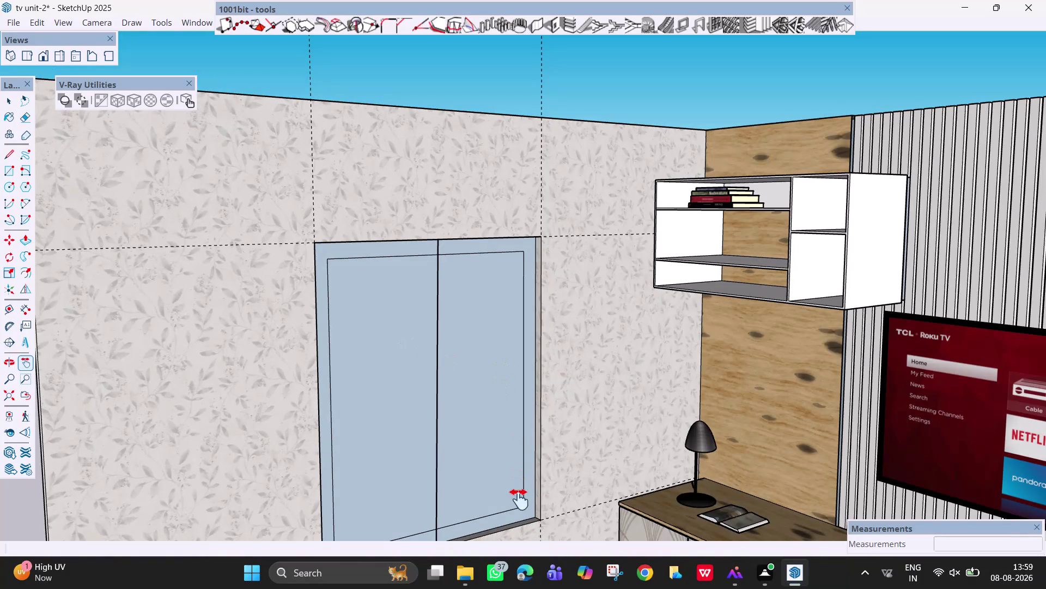
key(space)
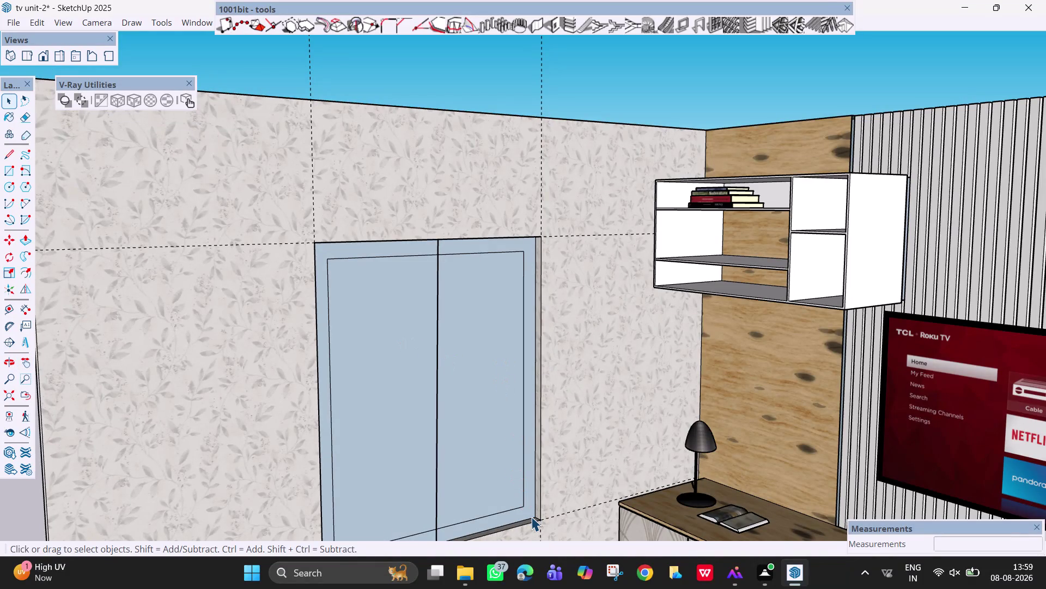
click(437, 265)
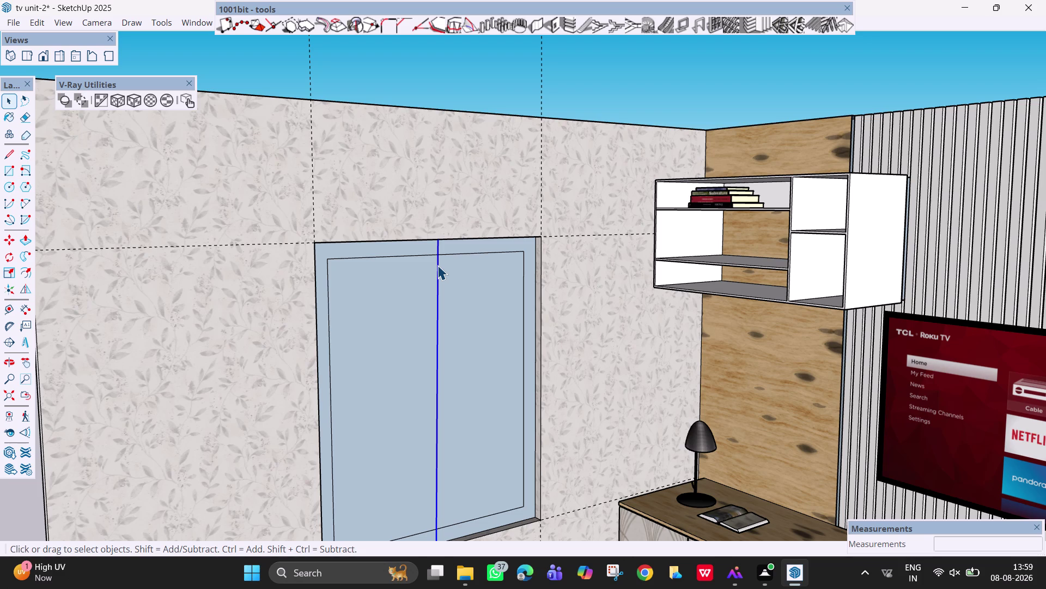
Cancel the accidental move and erase the vertical line on the glass.
key(m)
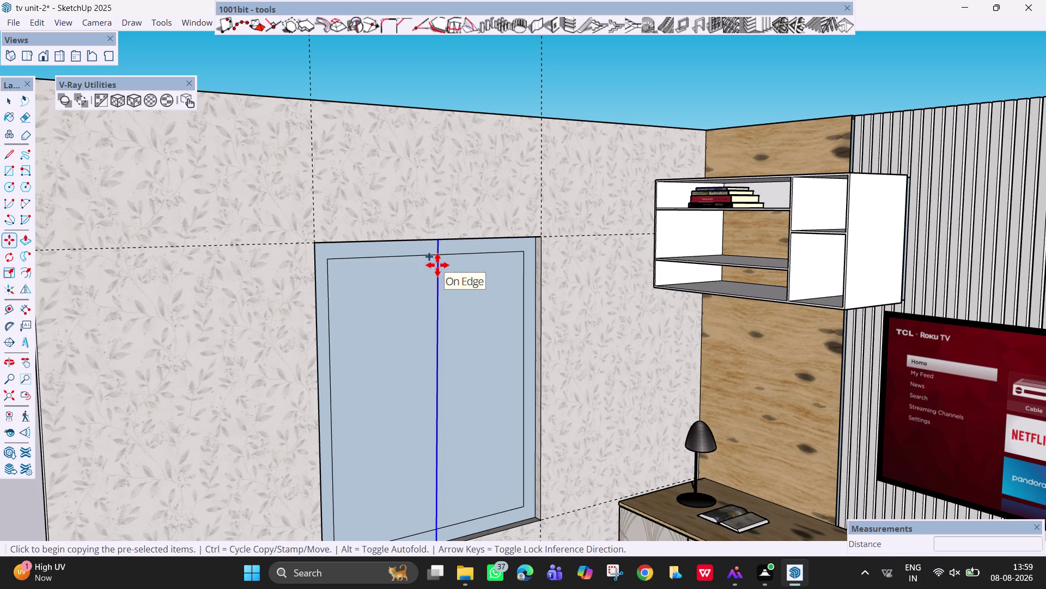
scroll(up, 3)
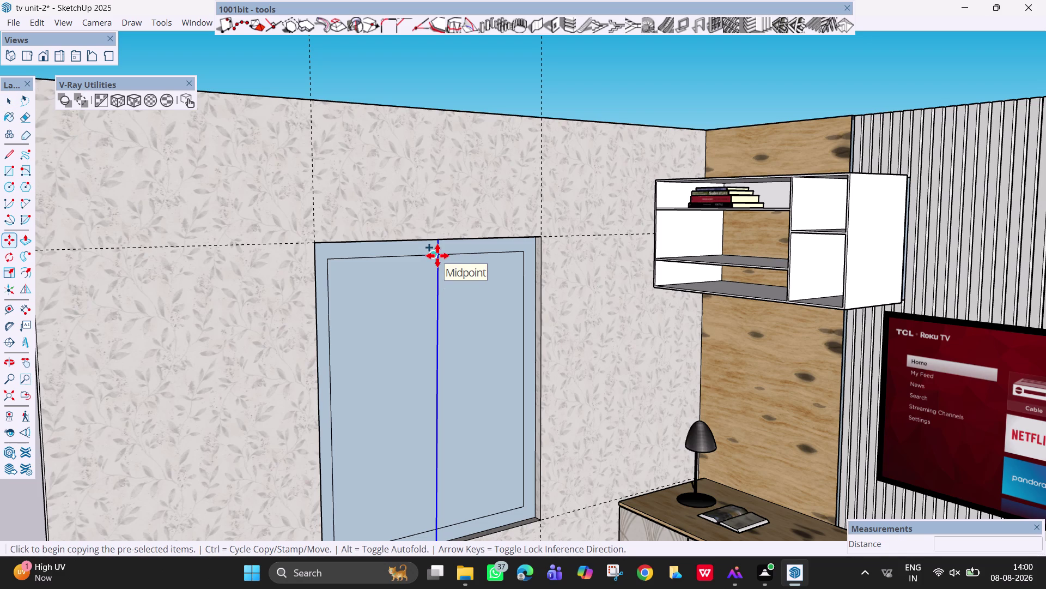
scroll(up, 3)
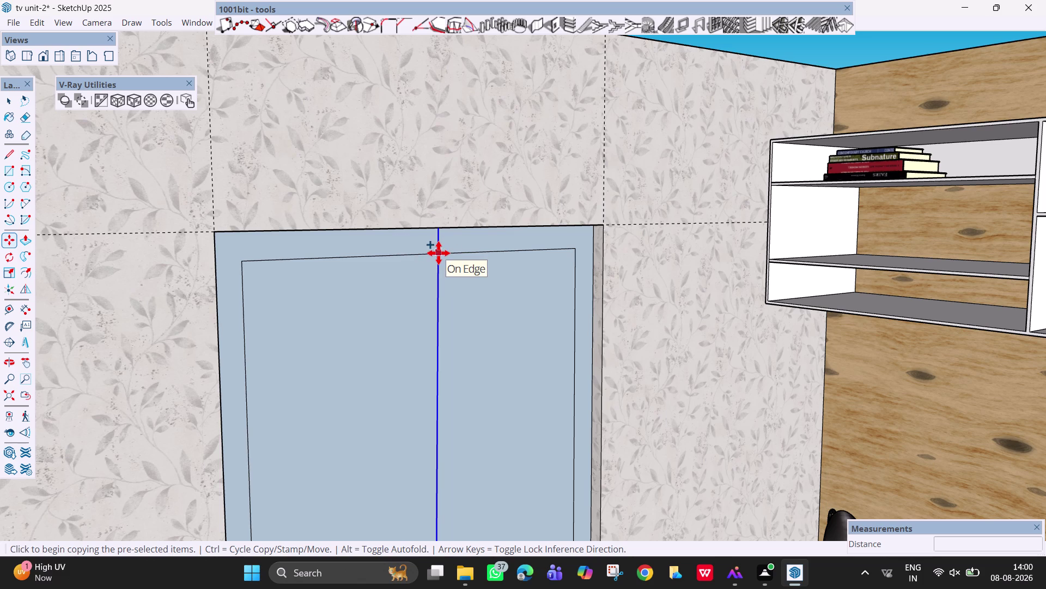
key(Escape)
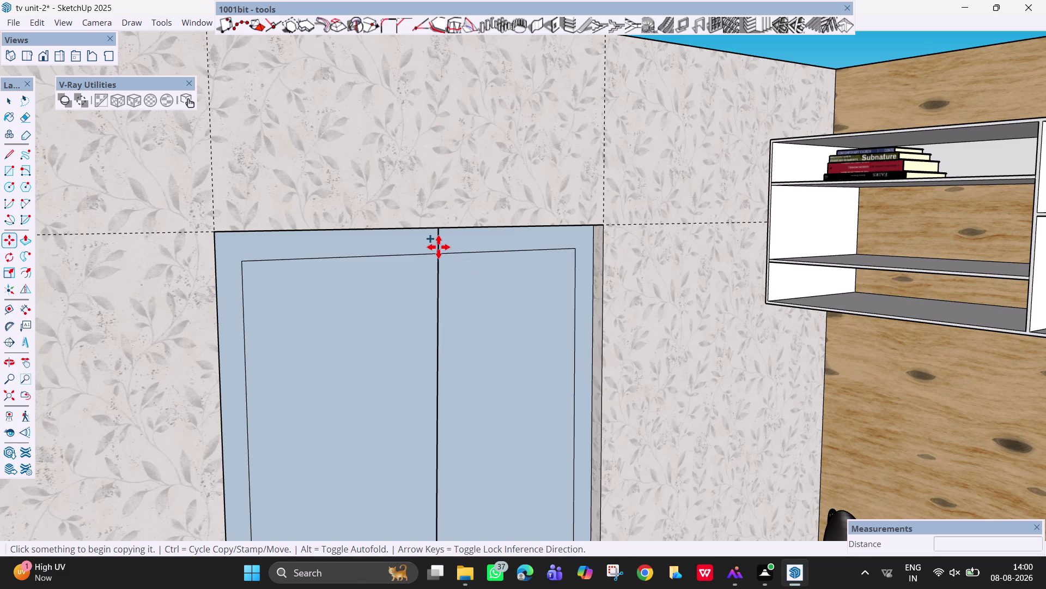
key(space)
key(e)
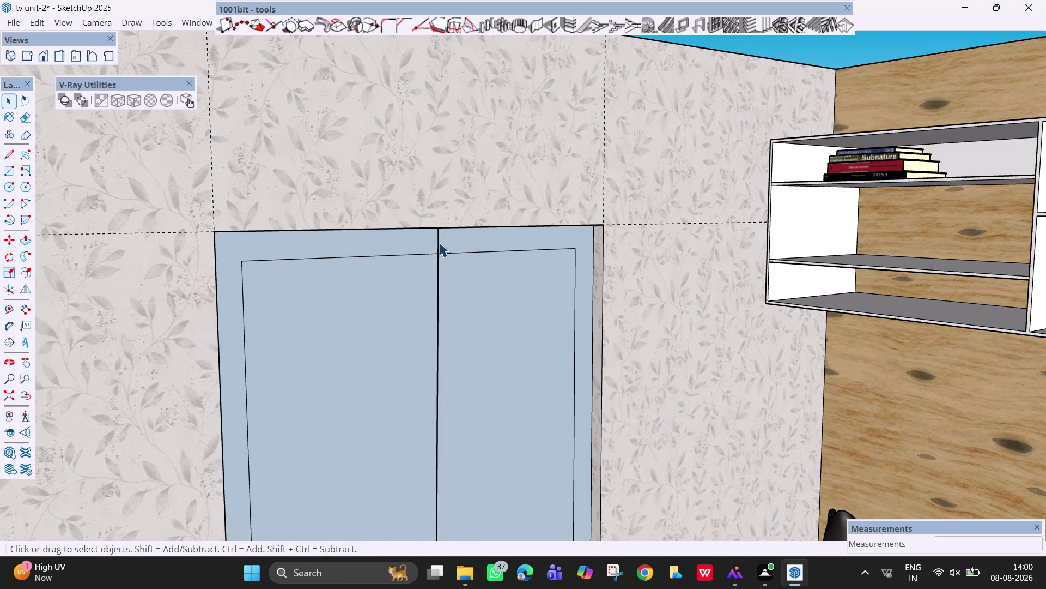
click(439, 242)
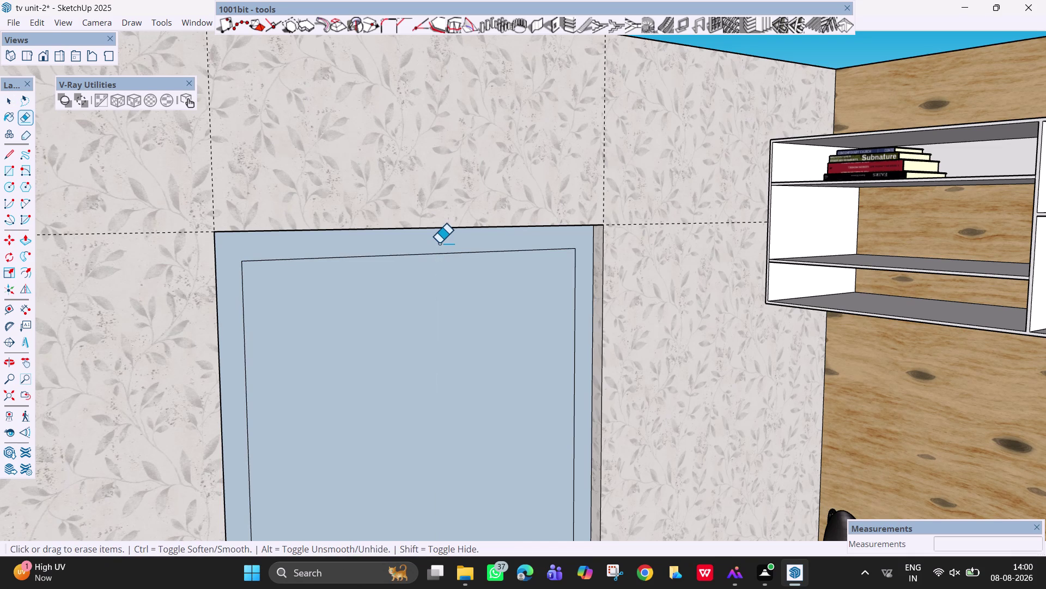
Draw a vertical line from the inset outline's top midpoint down to the glass bottom edge.
key(l)
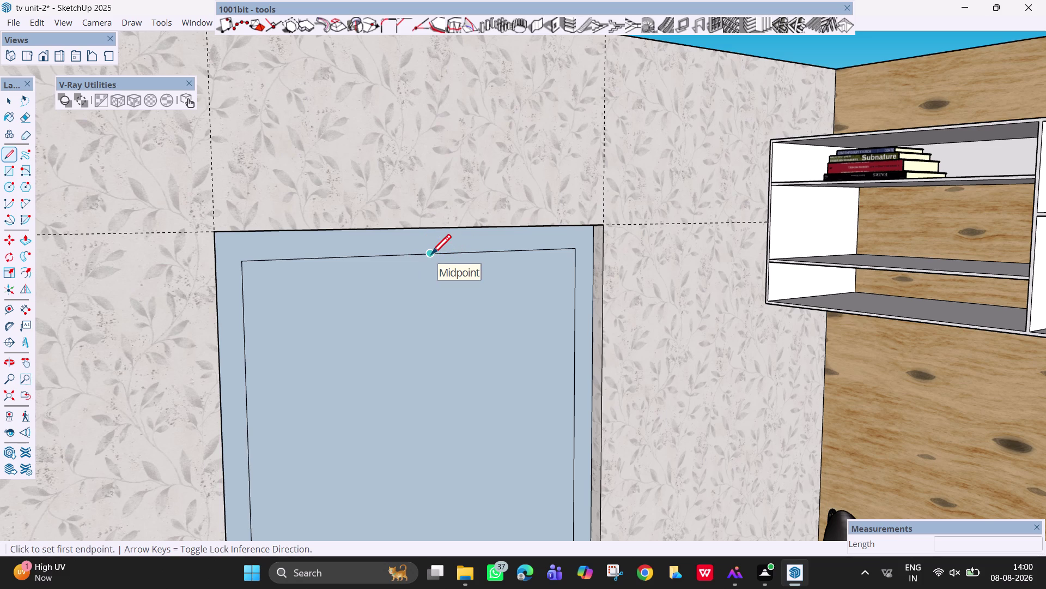
click(431, 256)
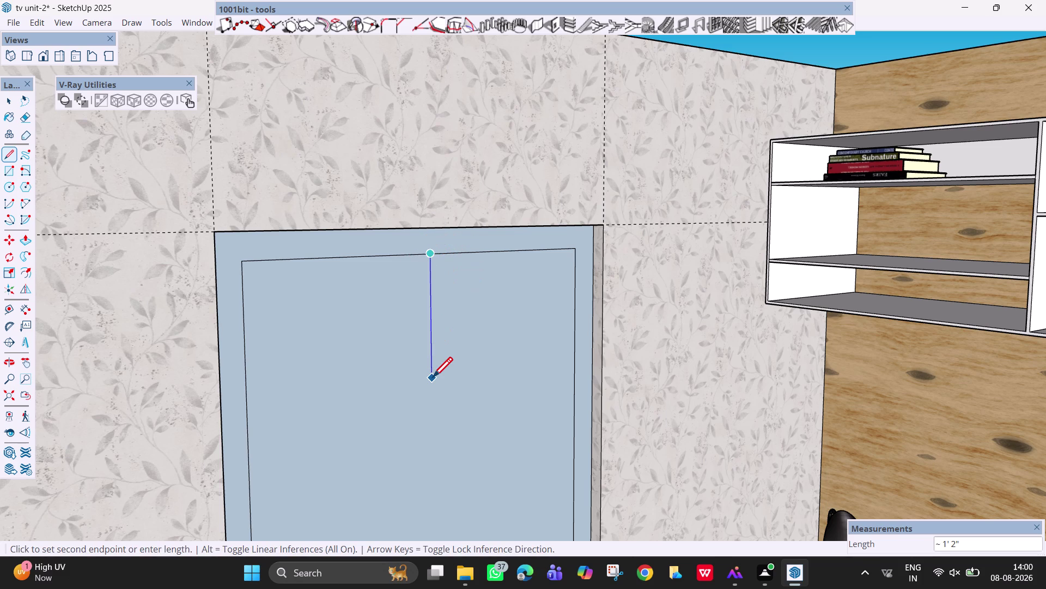
scroll(down, 3)
scroll(down, 3)
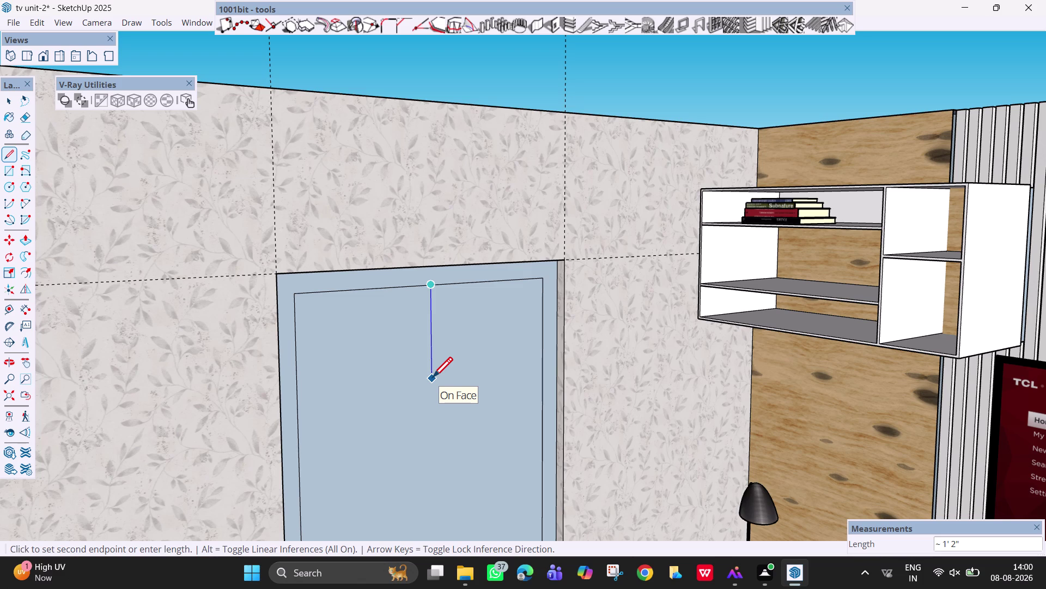
scroll(down, 3)
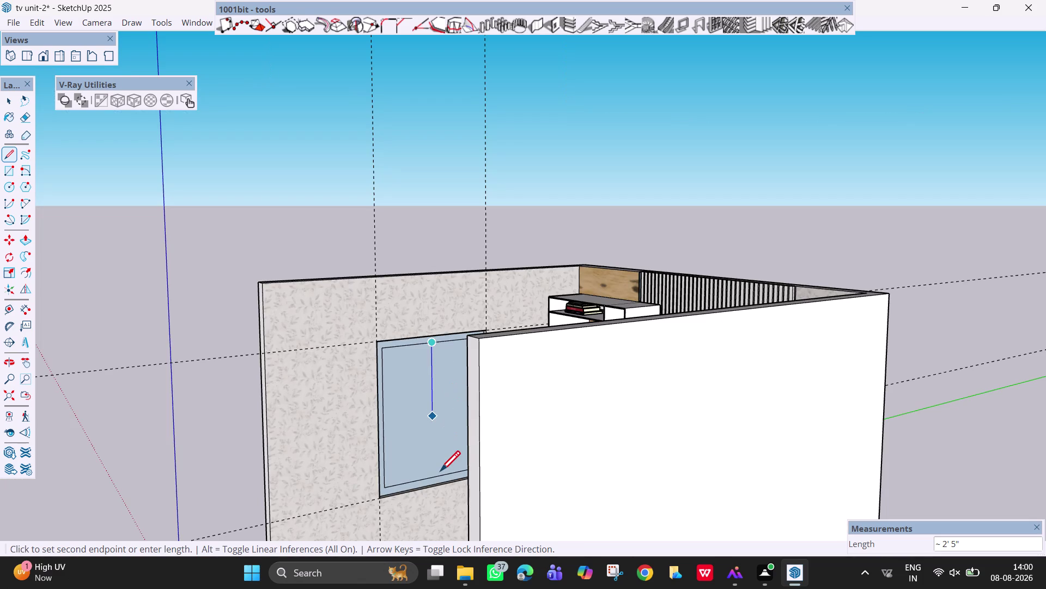
click(440, 473)
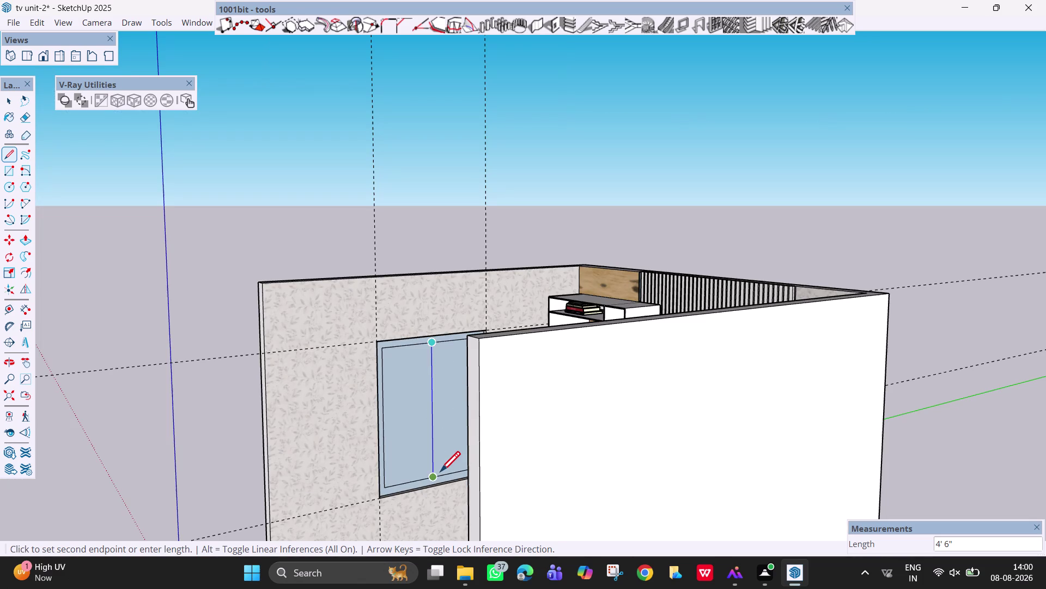
scroll(up, 3)
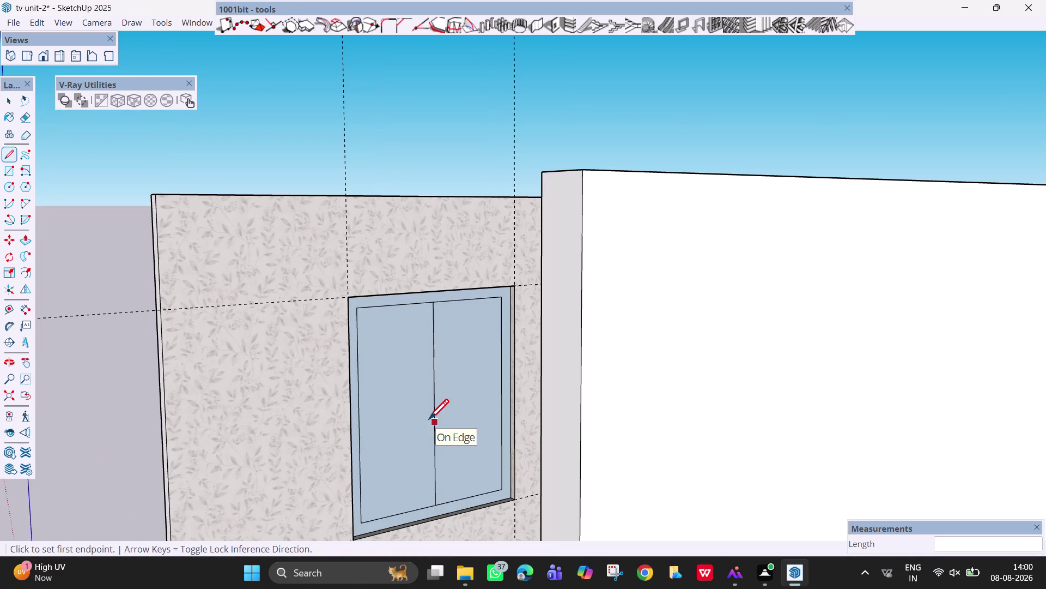
key(space)
scroll(up, 3)
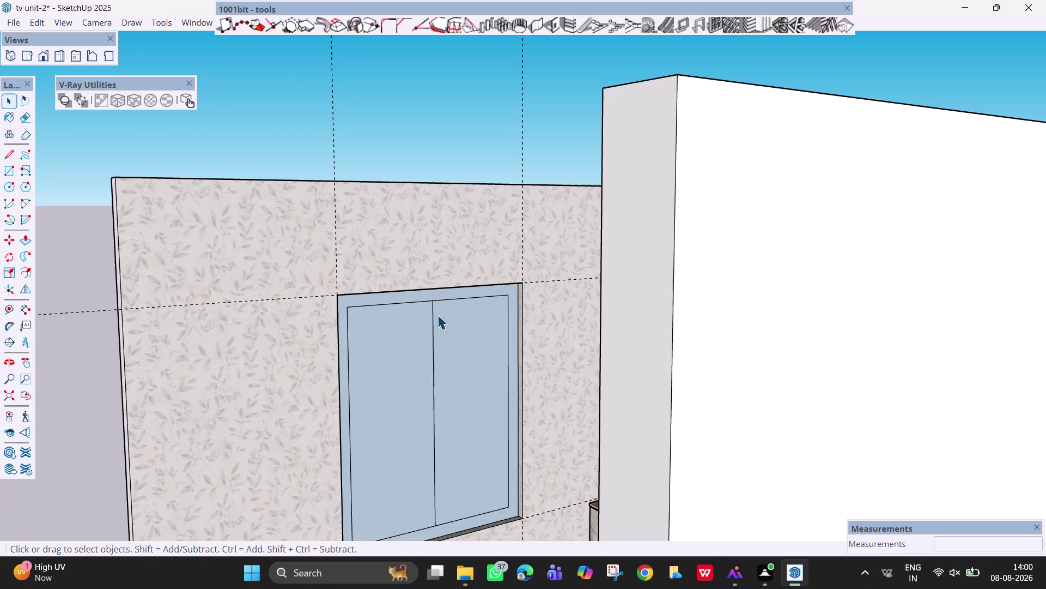
scroll(up, 3)
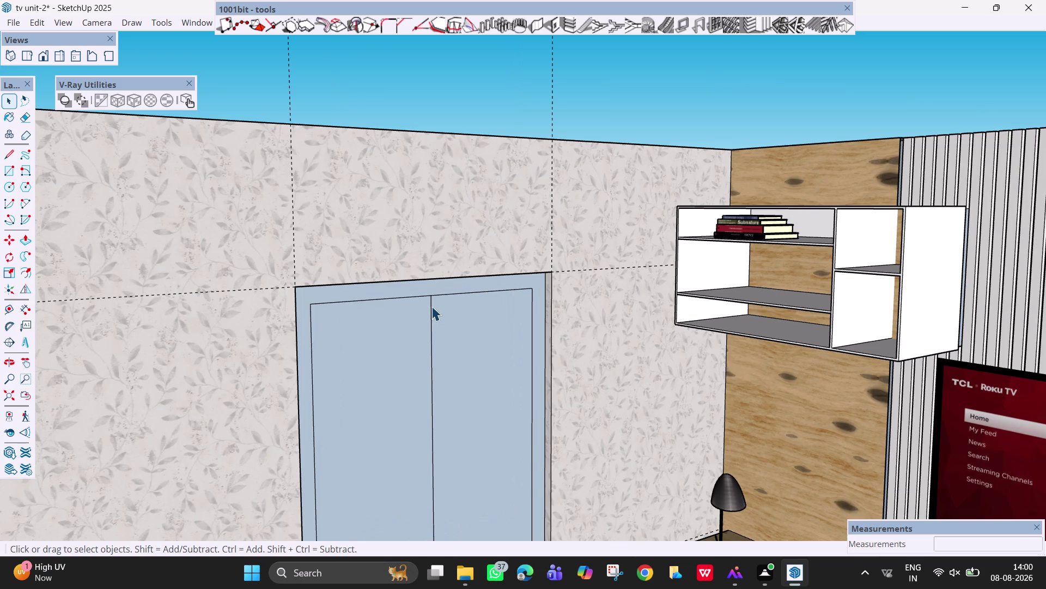
Move the new dividing line 1 inch sideways.
click(431, 306)
key(m)
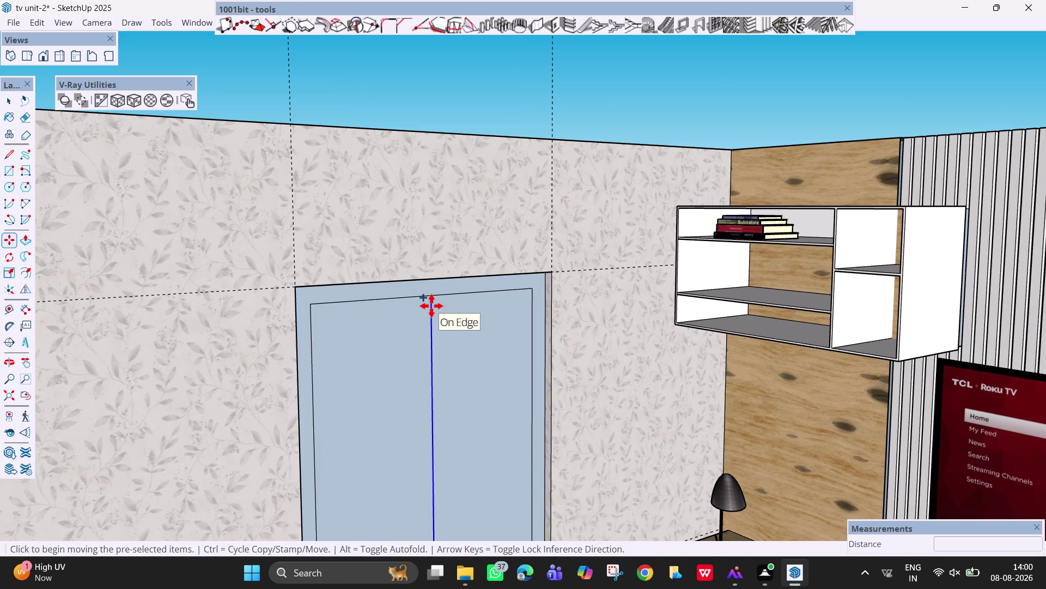
click(432, 294)
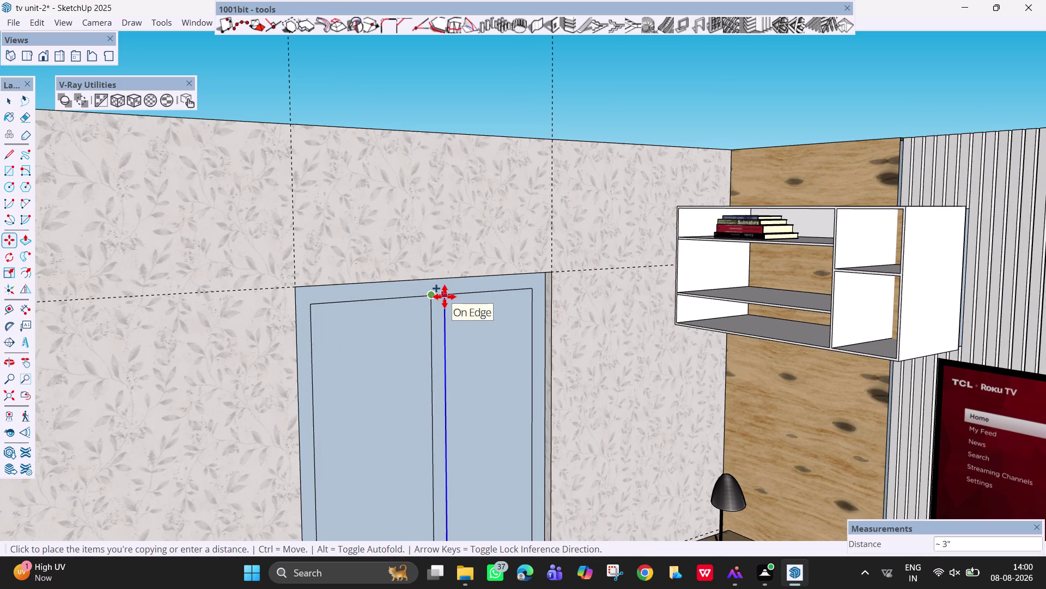
text(1")
key(Return)
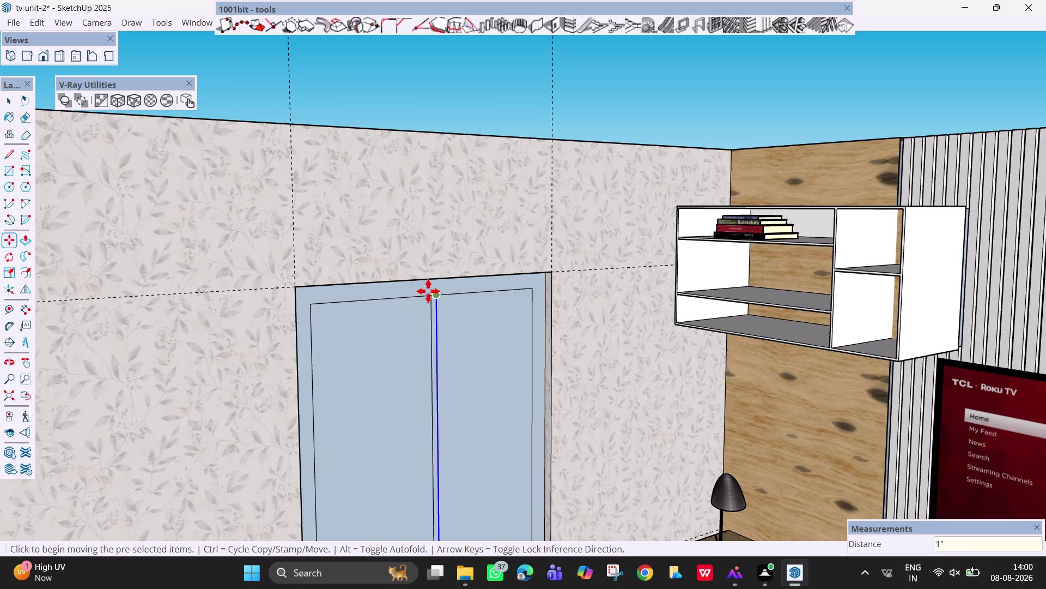
Copy the dividing line 2 inches over to form the mullion's second edge.
click(437, 295)
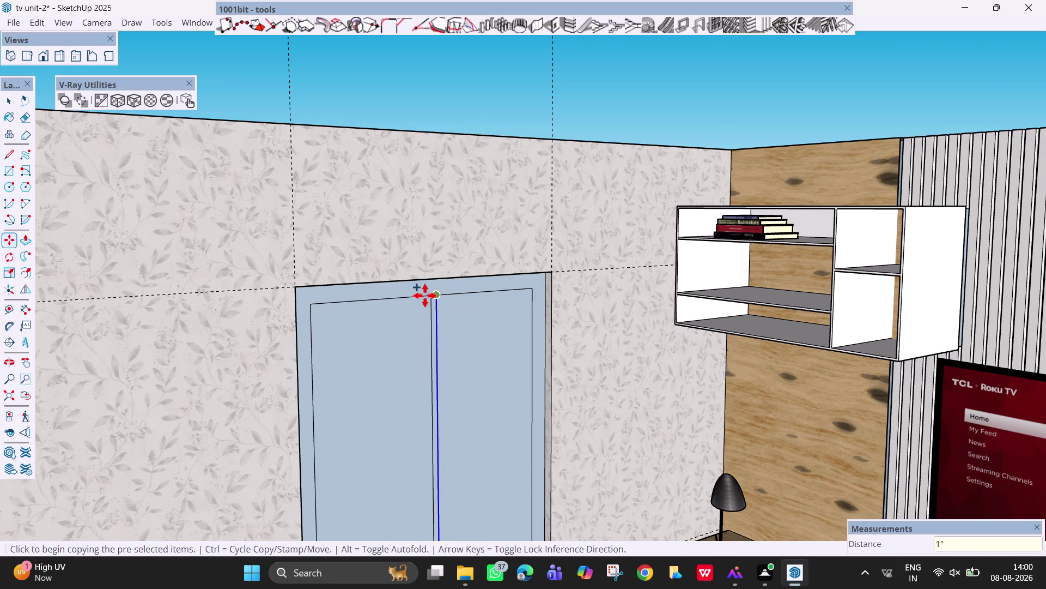
text(2)
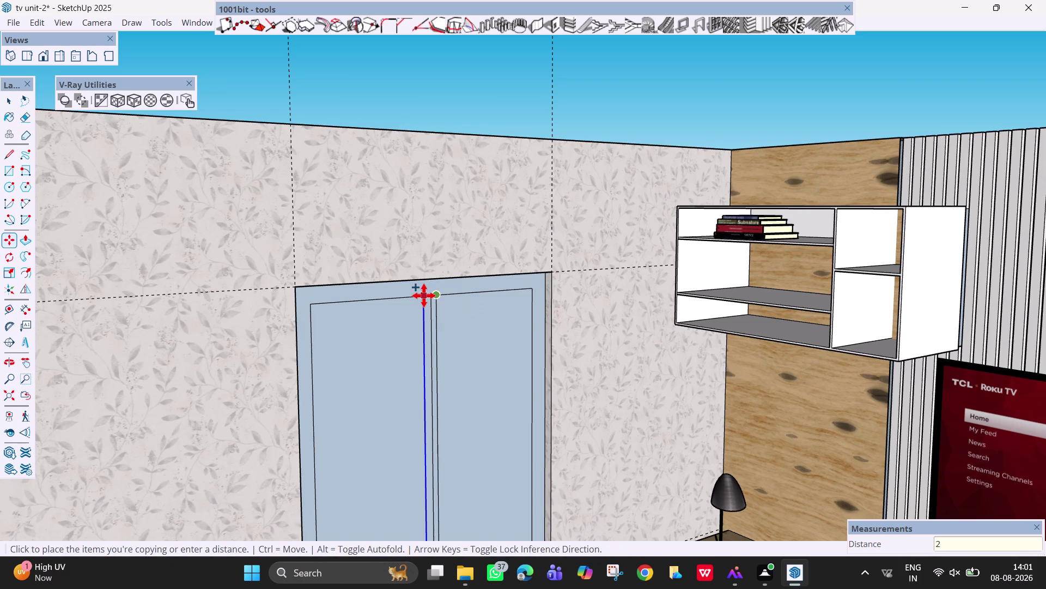
text(")
key(Return)
key(space)
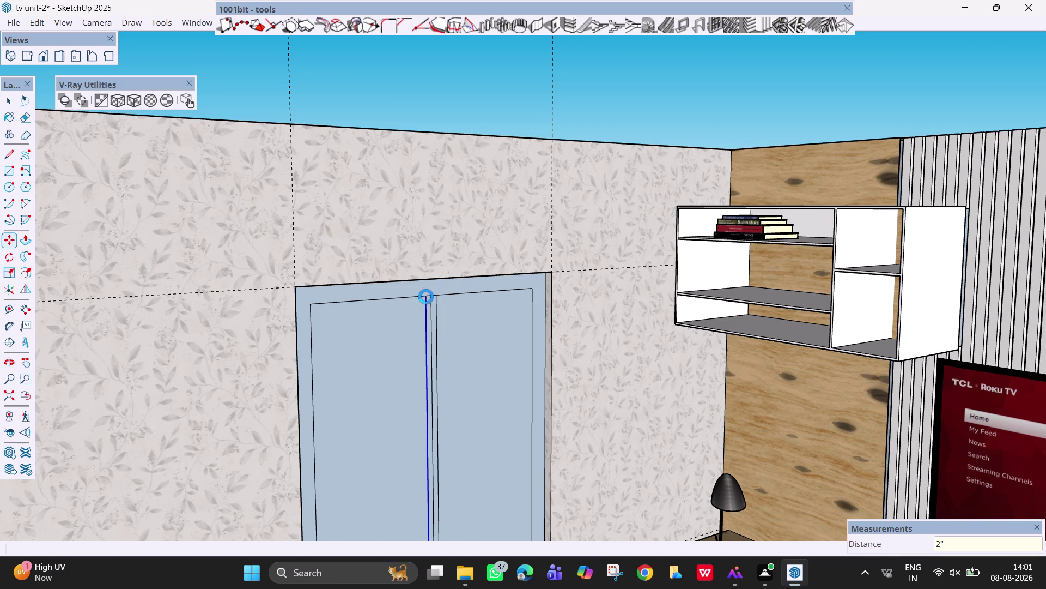
key(Escape)
key(space)
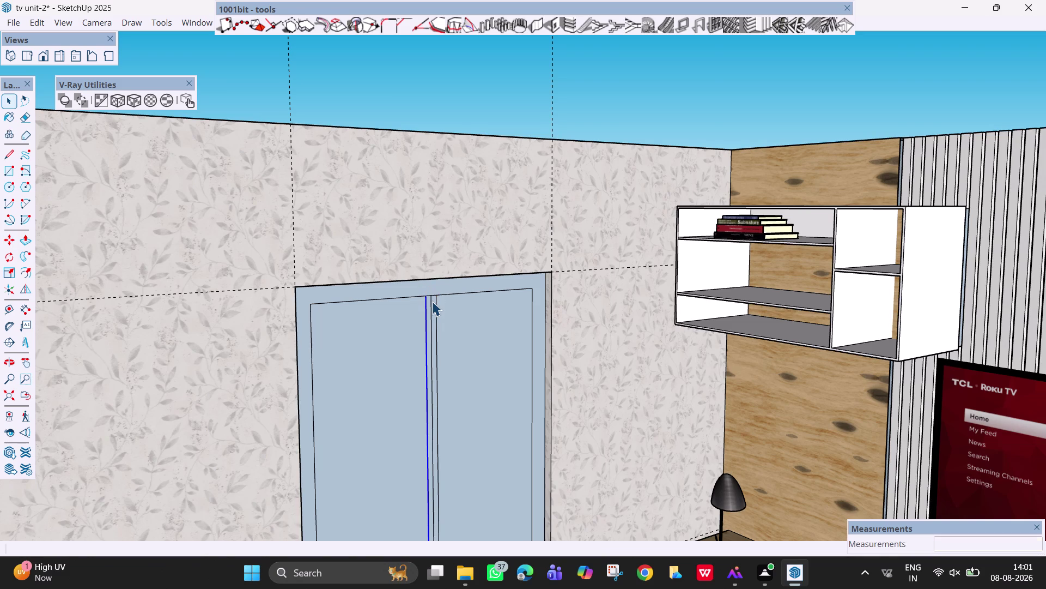
Erase the short top edge between the two mullion lines.
text(re)
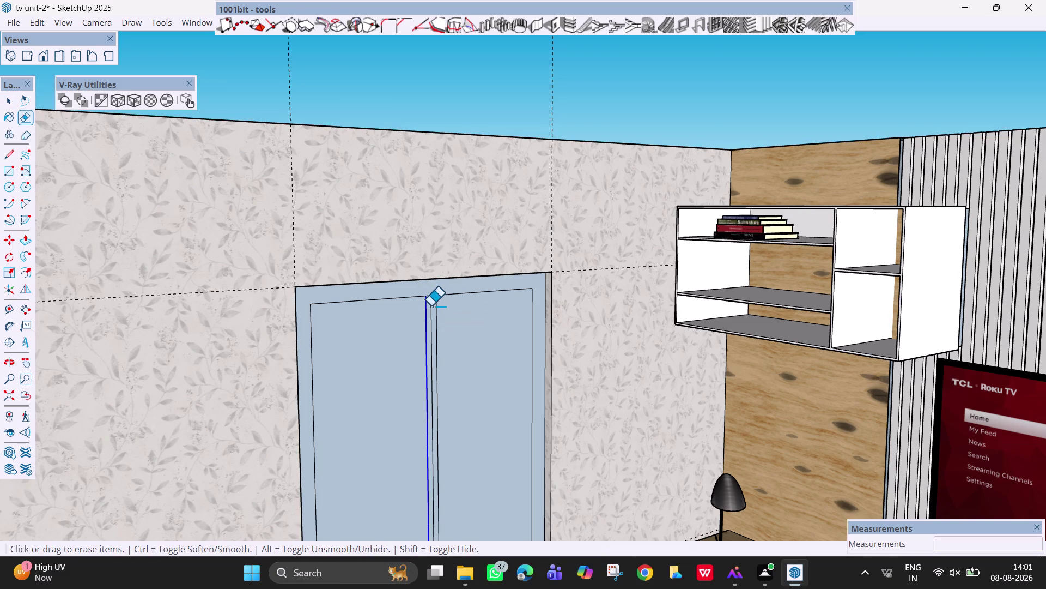
click(431, 305)
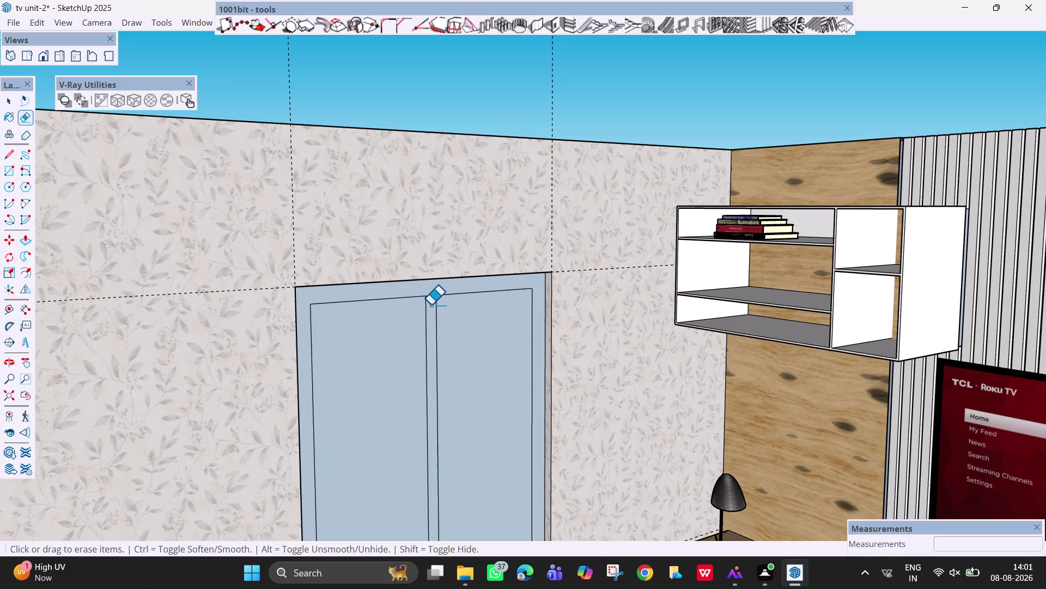
key(space)
scroll(down, 3)
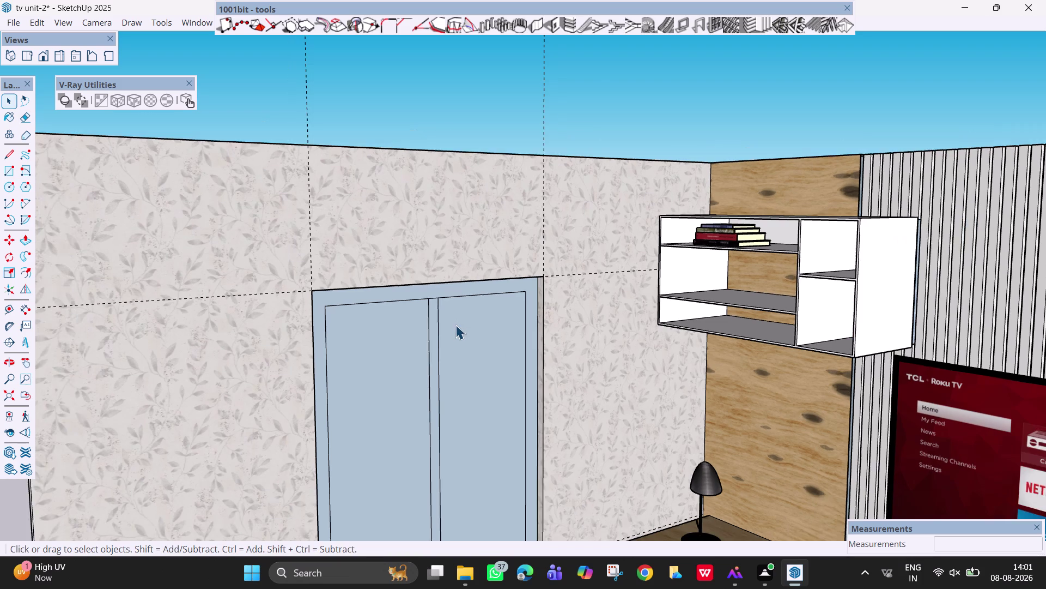
scroll(down, 3)
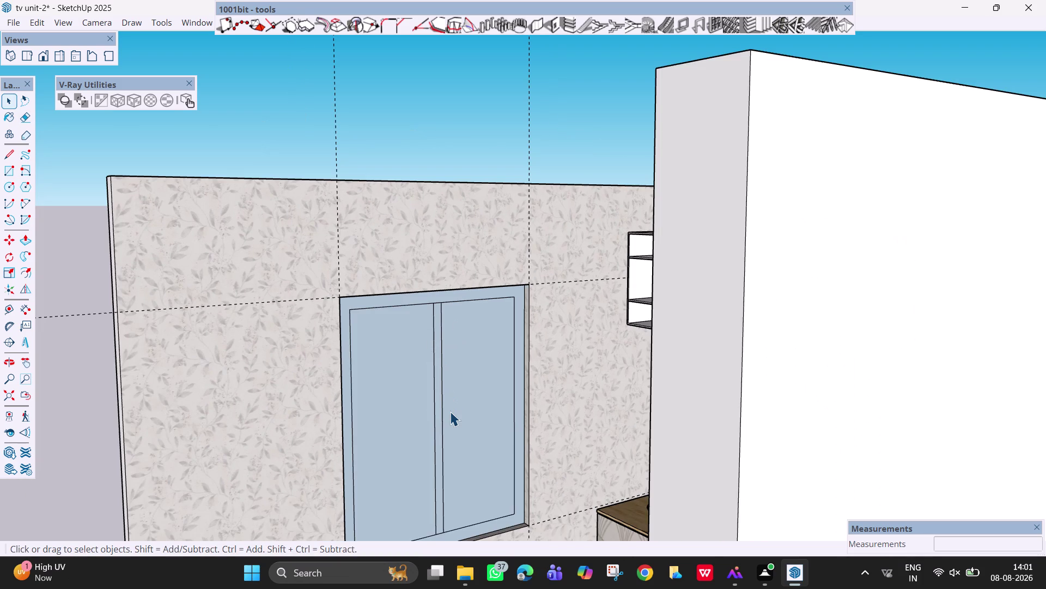
click(450, 410)
click(404, 409)
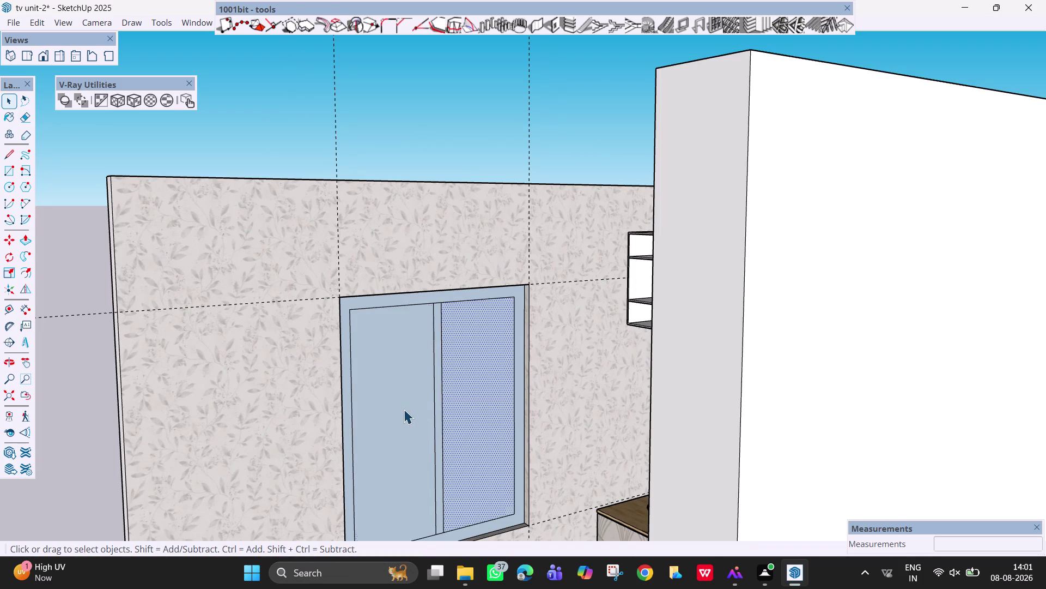
click(845, 6)
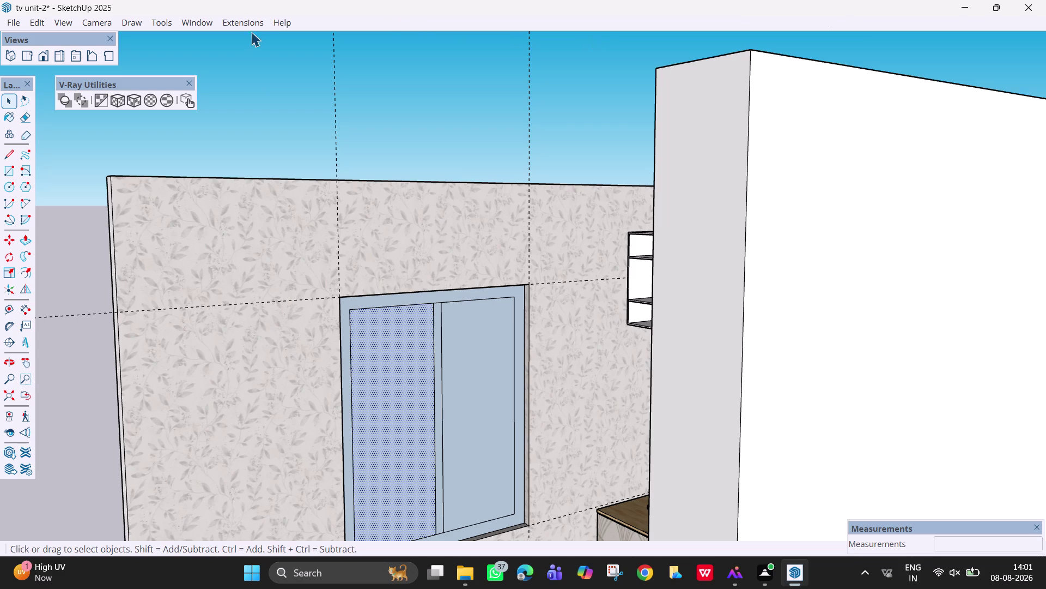
click(187, 22)
click(206, 34)
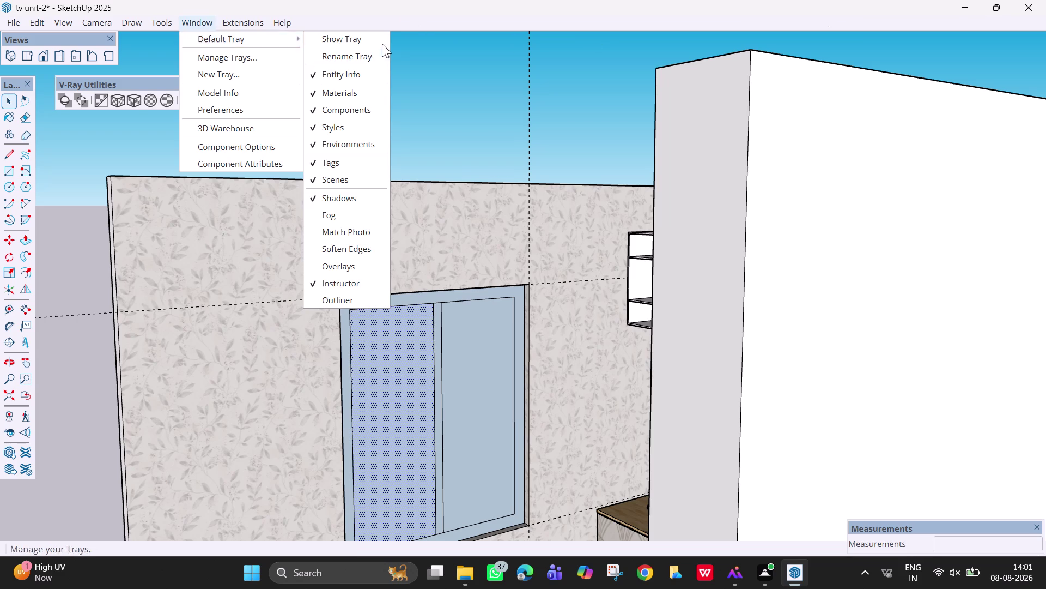
click(373, 37)
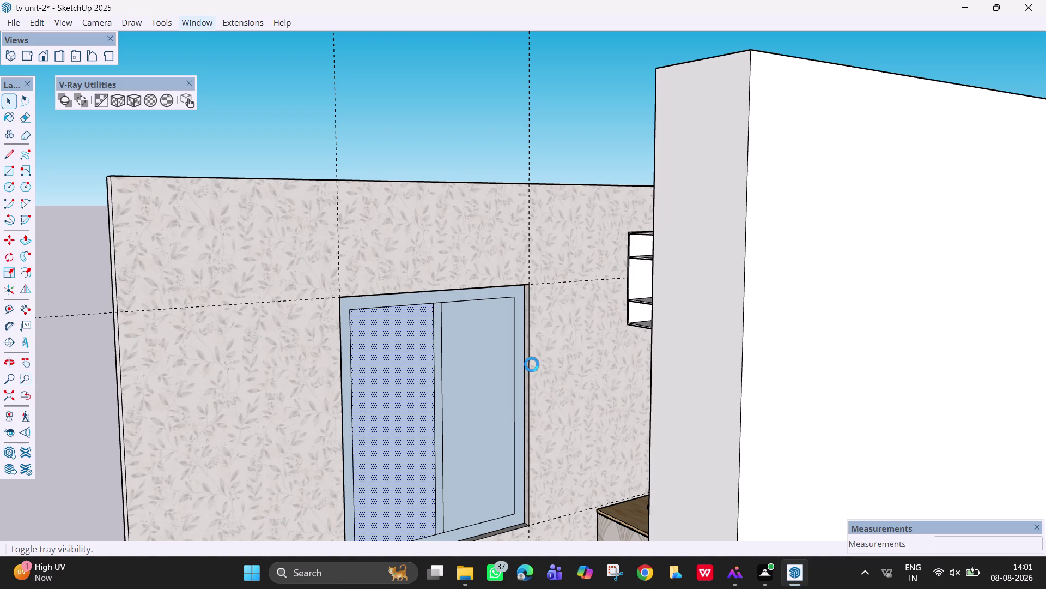
scroll(up, 3)
scroll(down, 3)
scroll(up, 3)
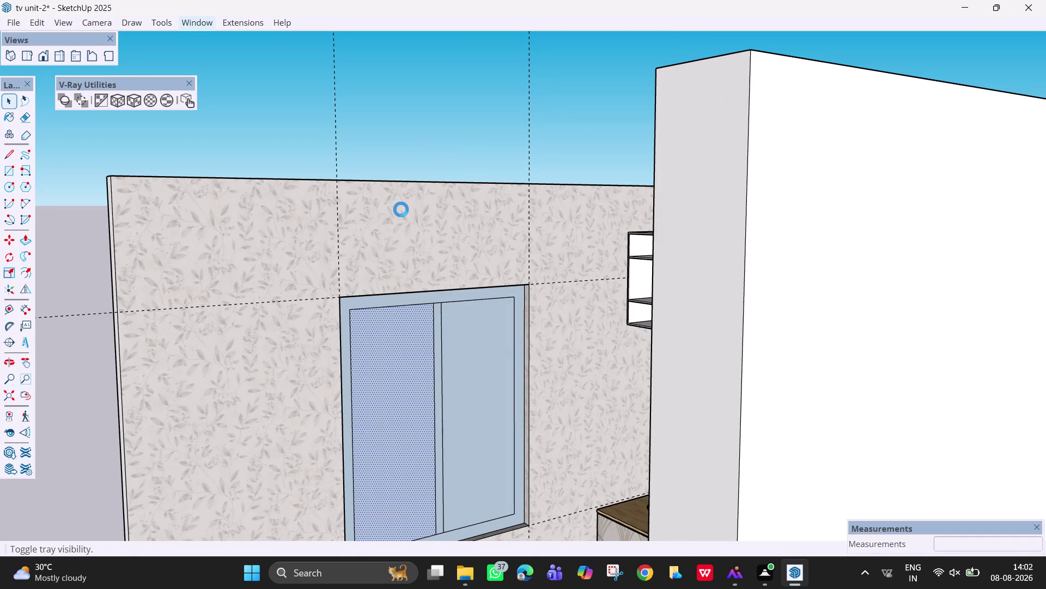
key(Escape)
key(space)
key(space)
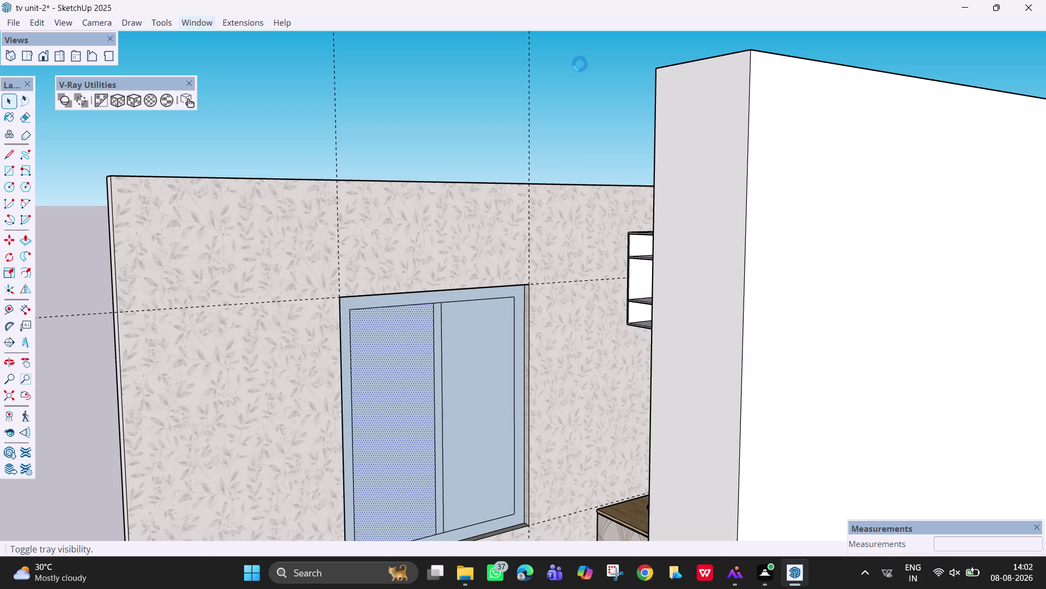